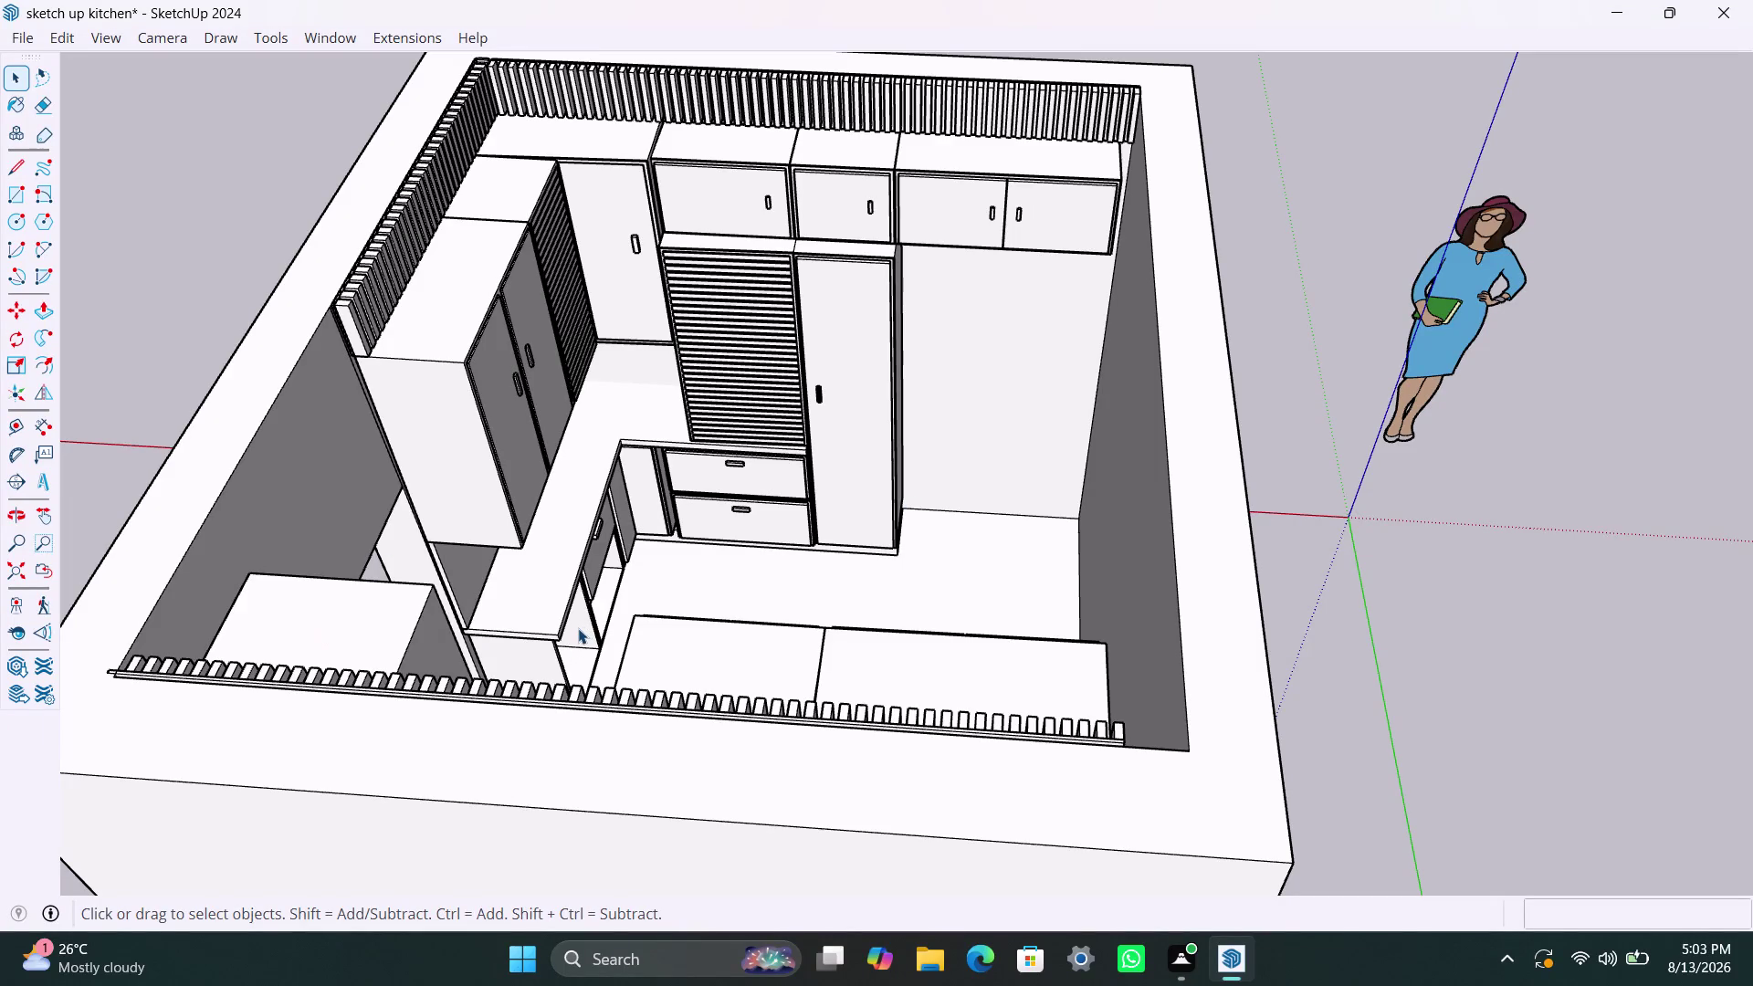
Orbit and zoom the camera to look down into the kitchen from above.
middle_drag(364, 496, 982, 516)
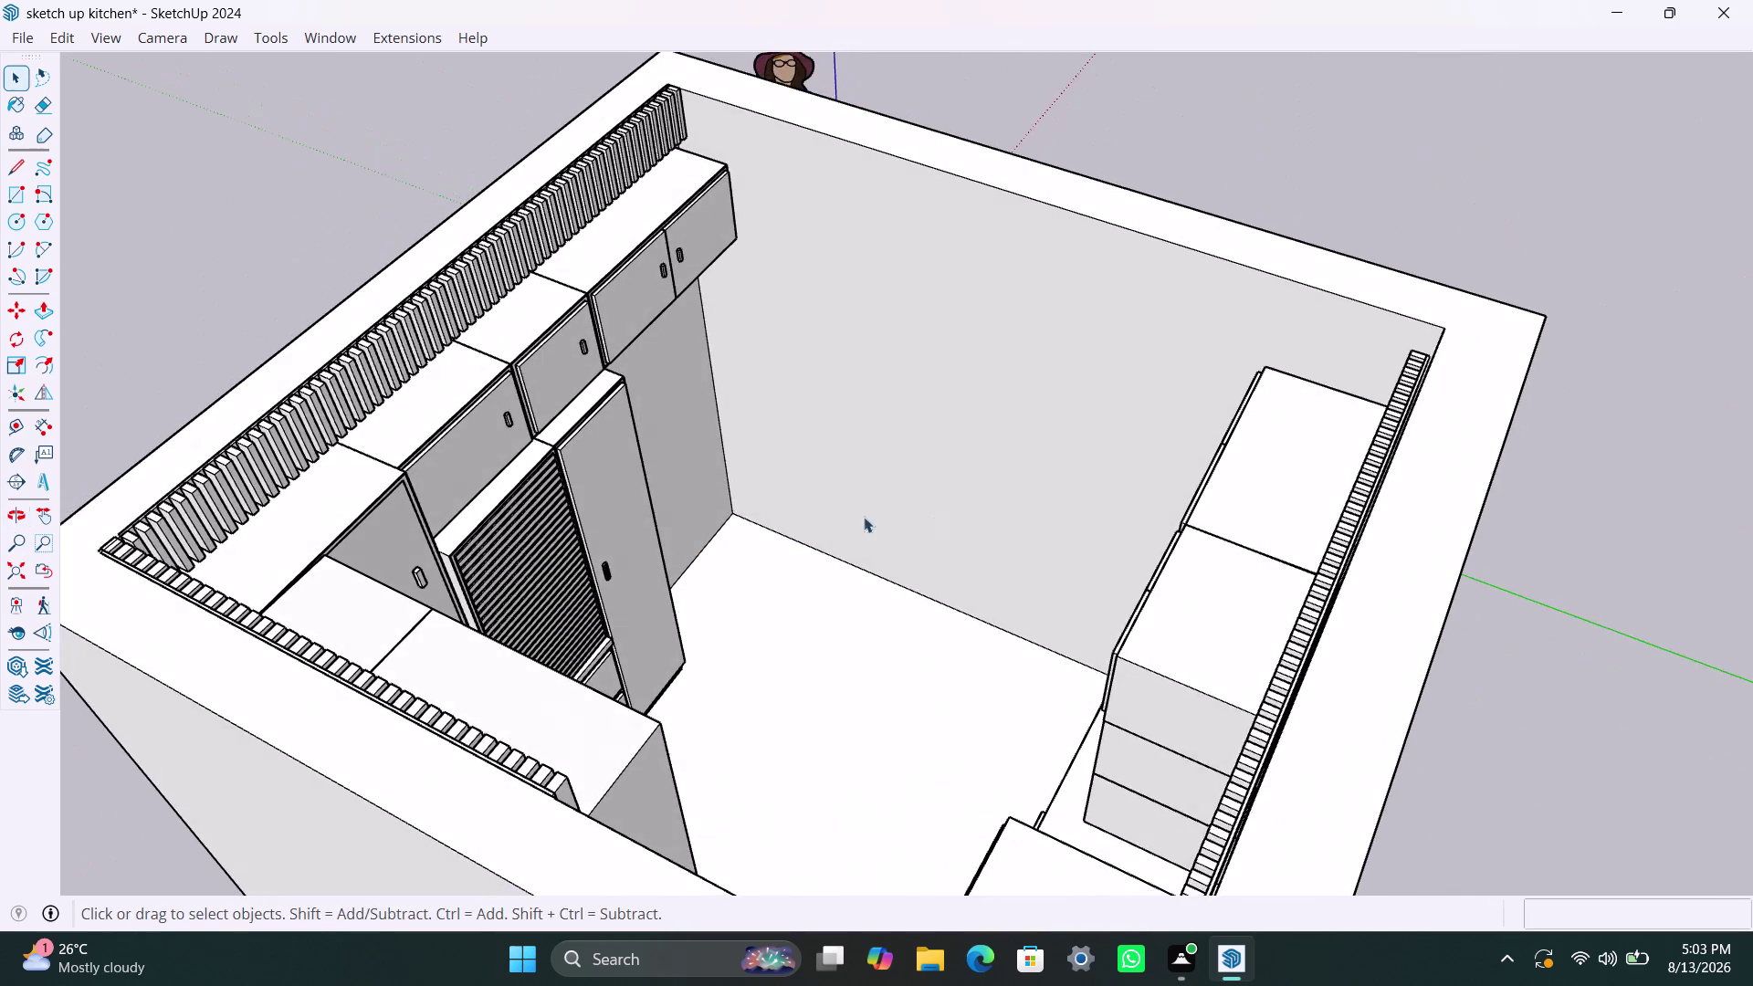
scroll(down, 3)
middle_drag(553, 568, 743, 593)
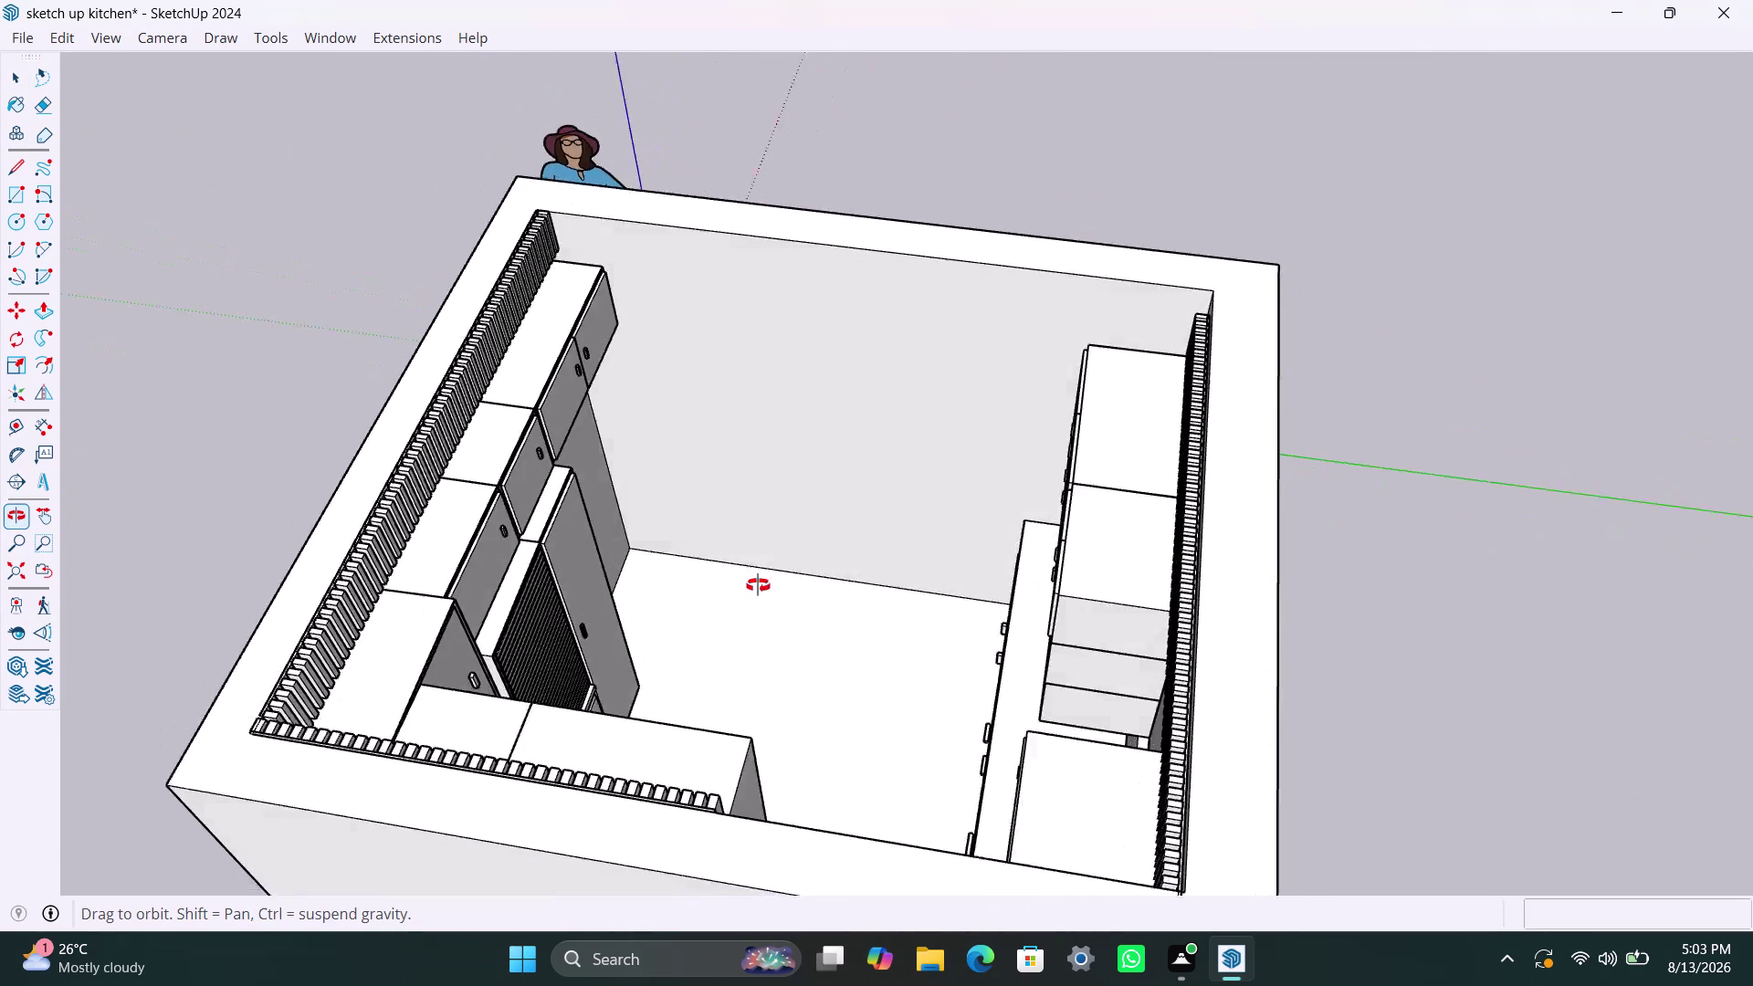
middle_drag(743, 592, 778, 572)
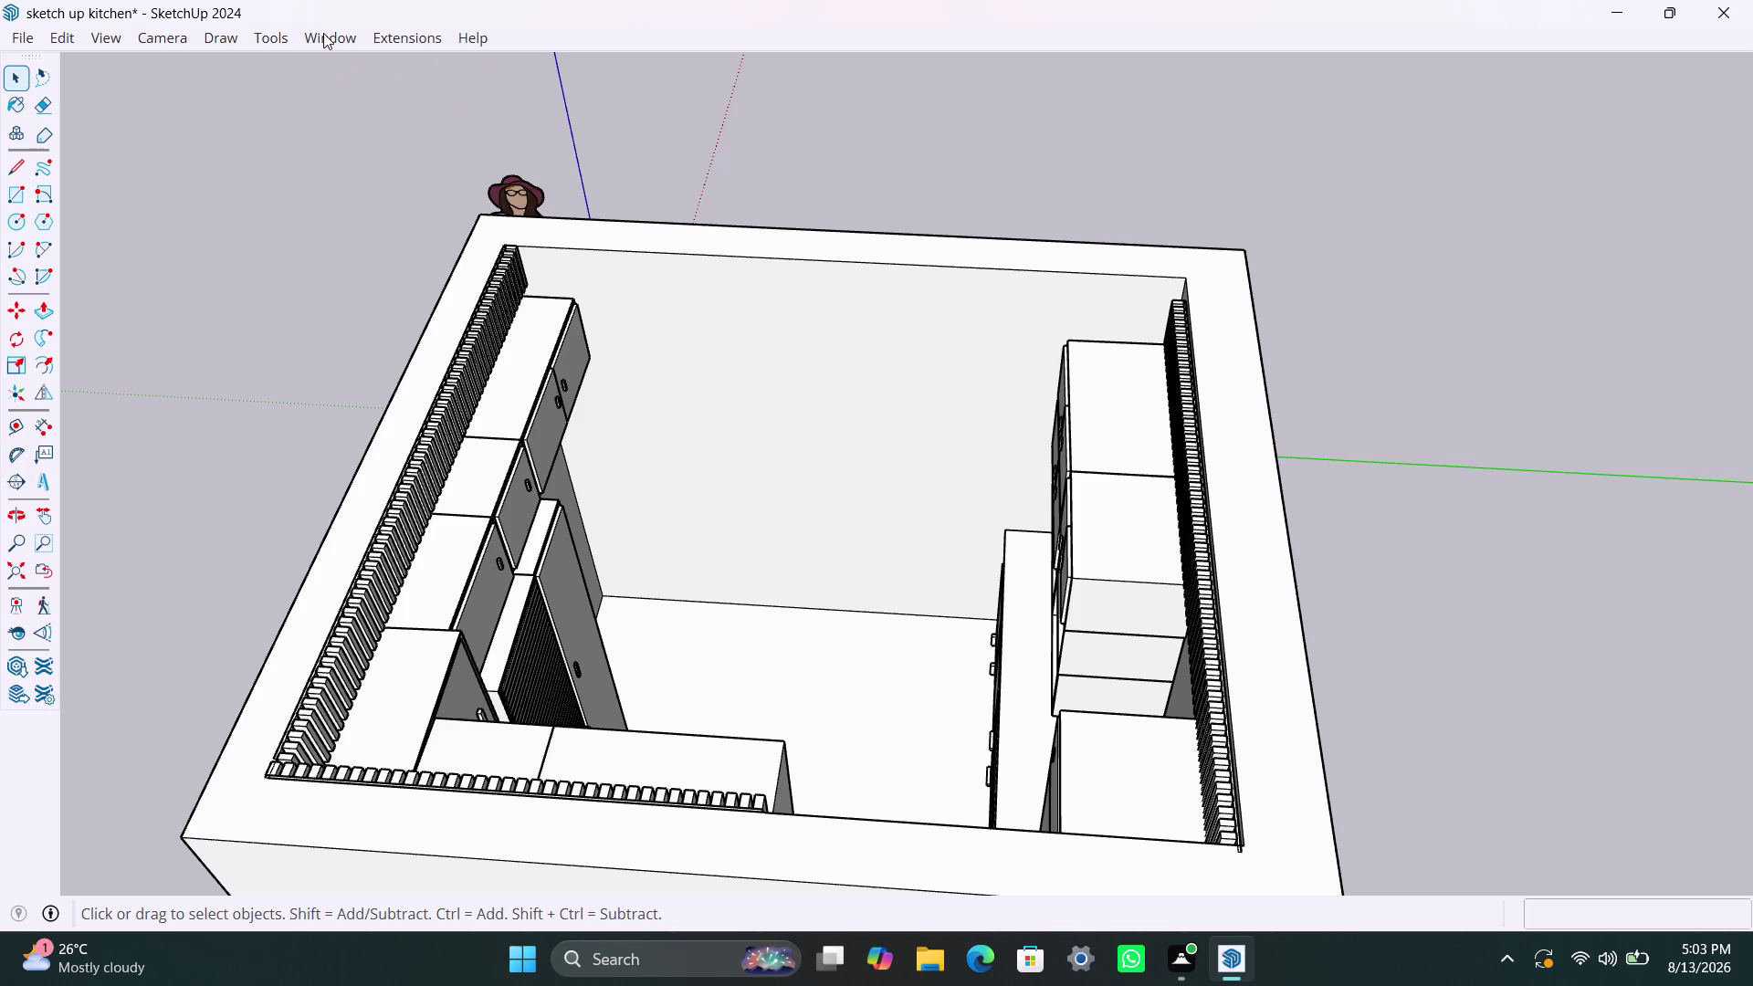
click(263, 38)
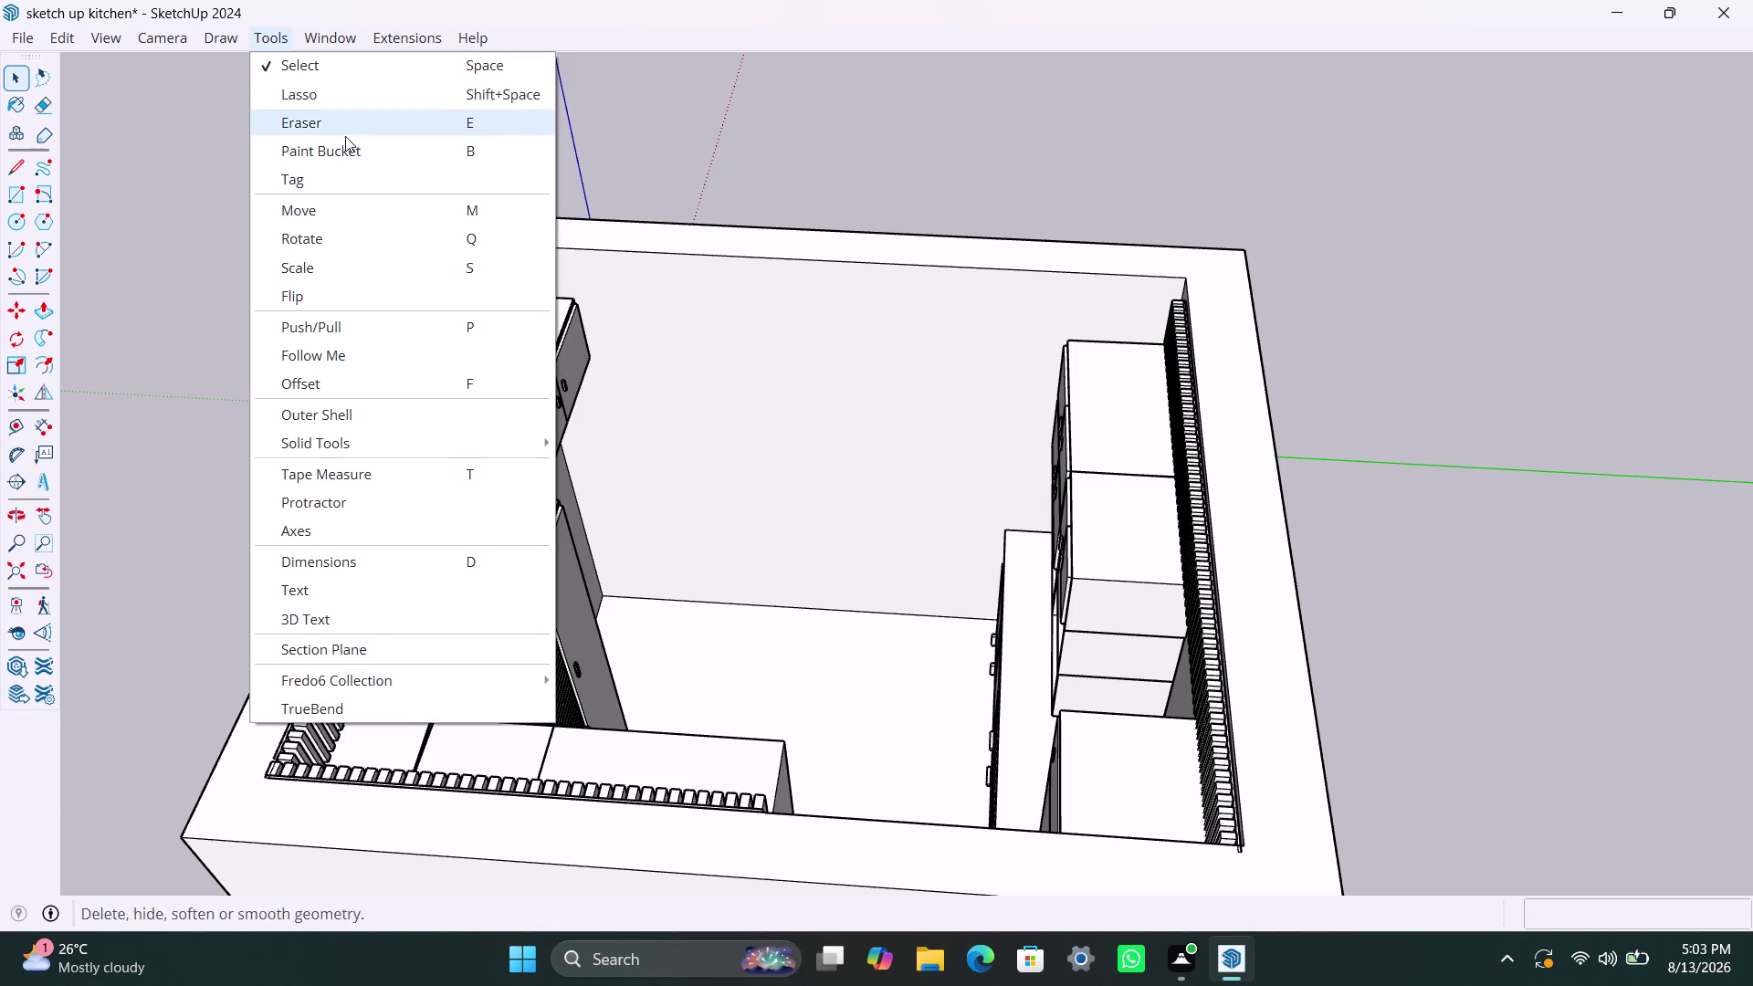
Browse the Tools, Window > Default Tray and Extensions menus without changing anything.
click(340, 39)
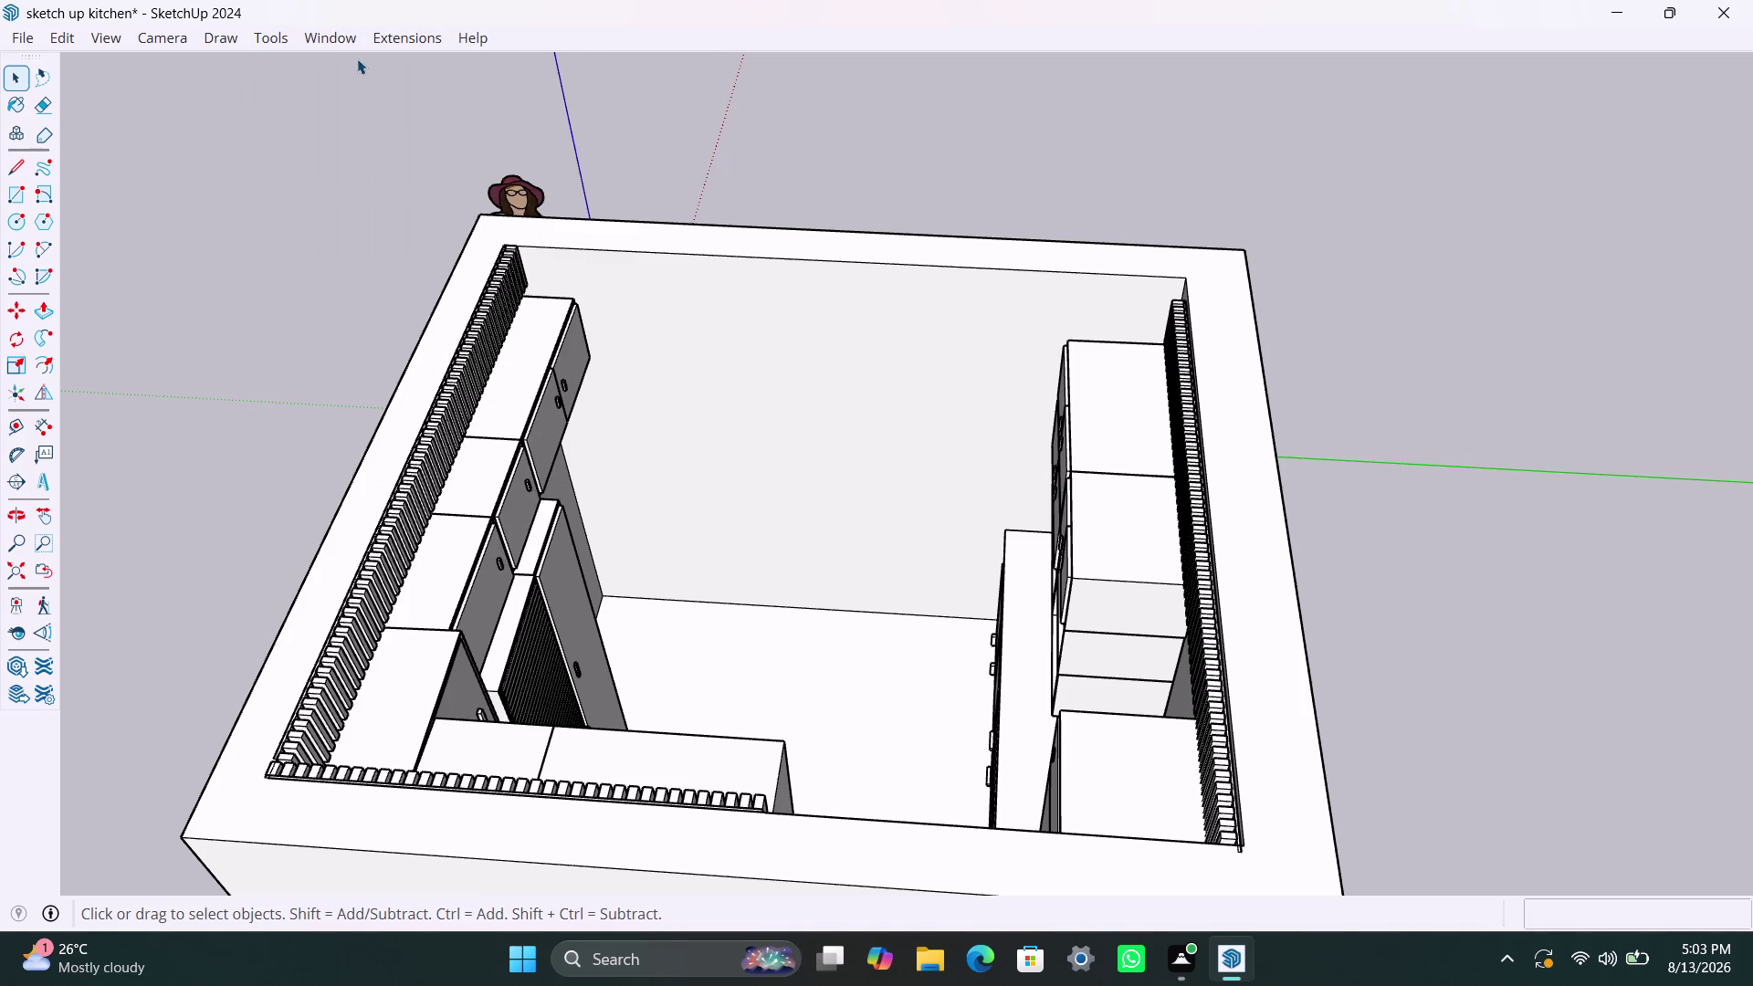
click(322, 38)
click(345, 68)
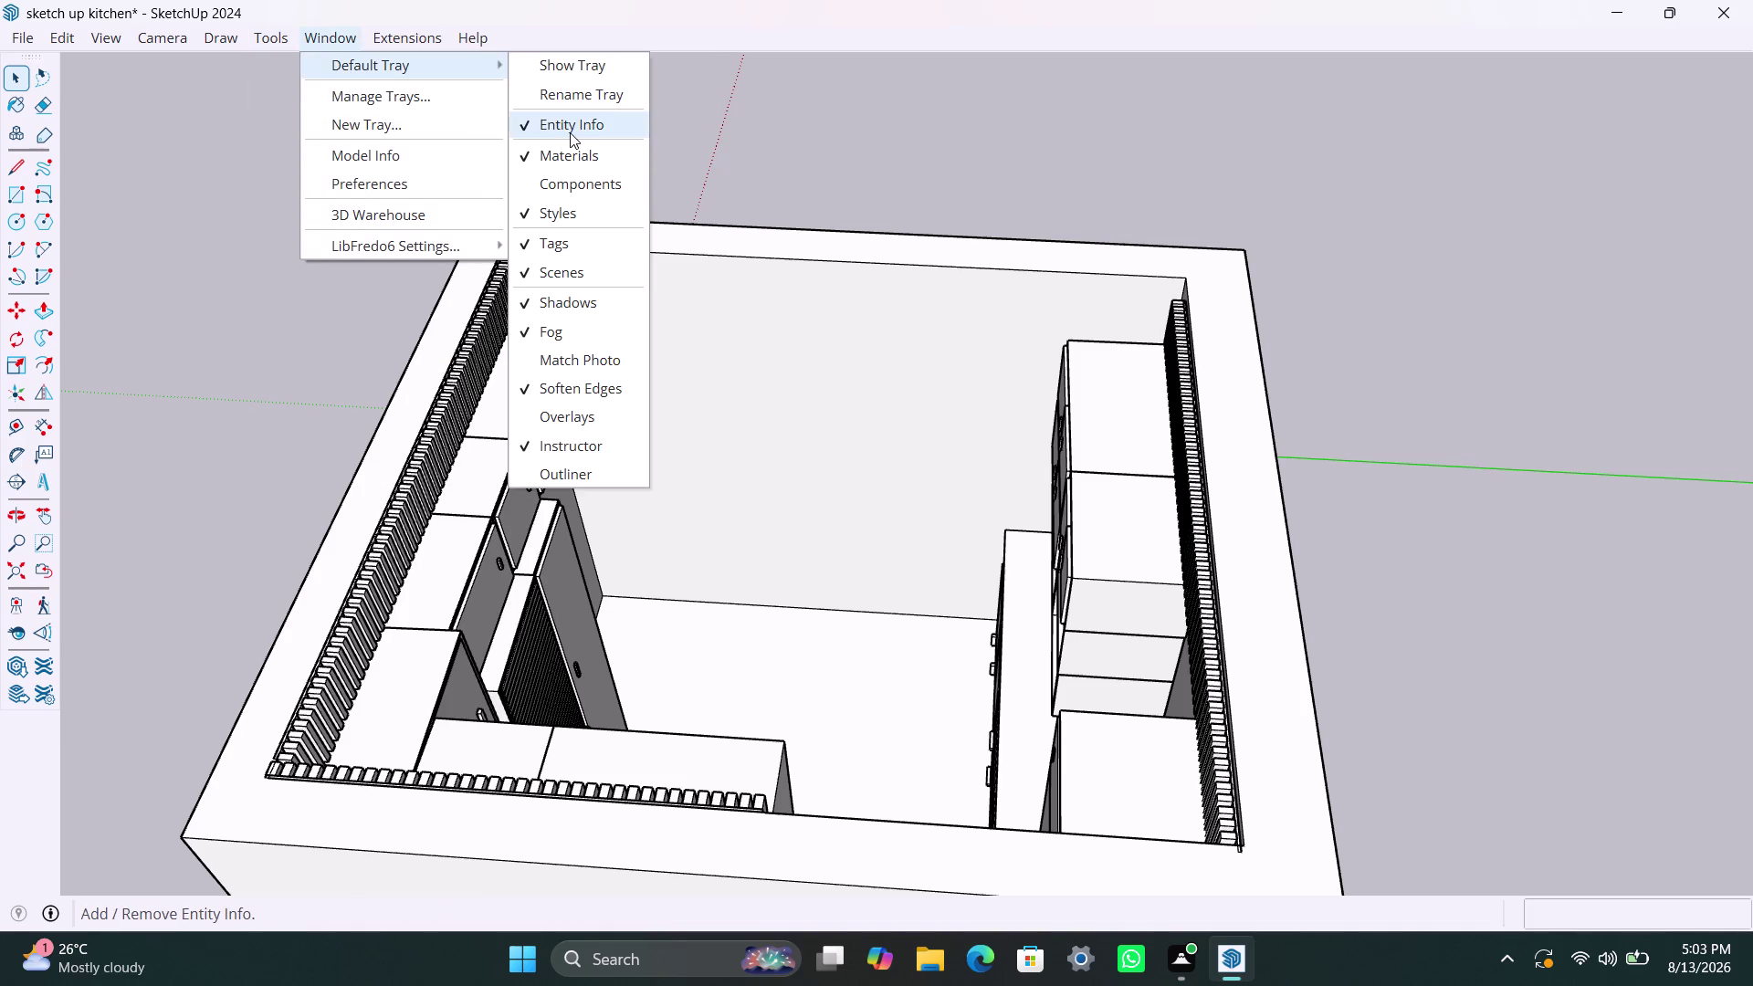
click(570, 151)
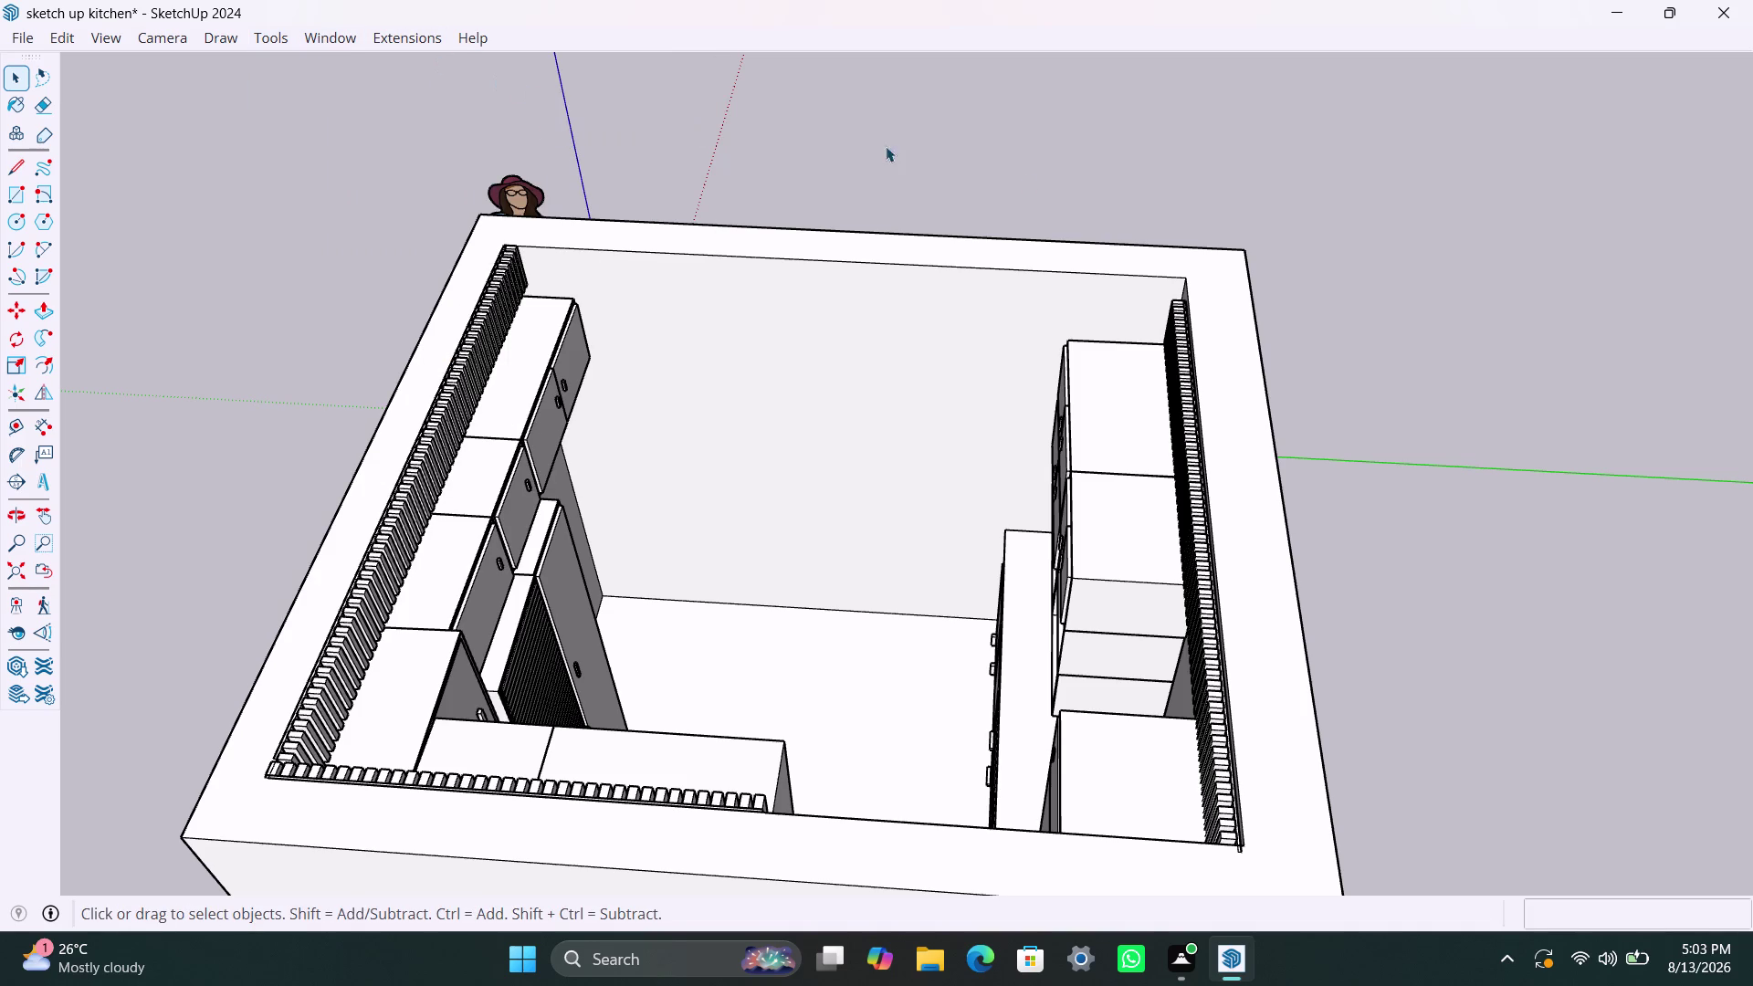
click(415, 33)
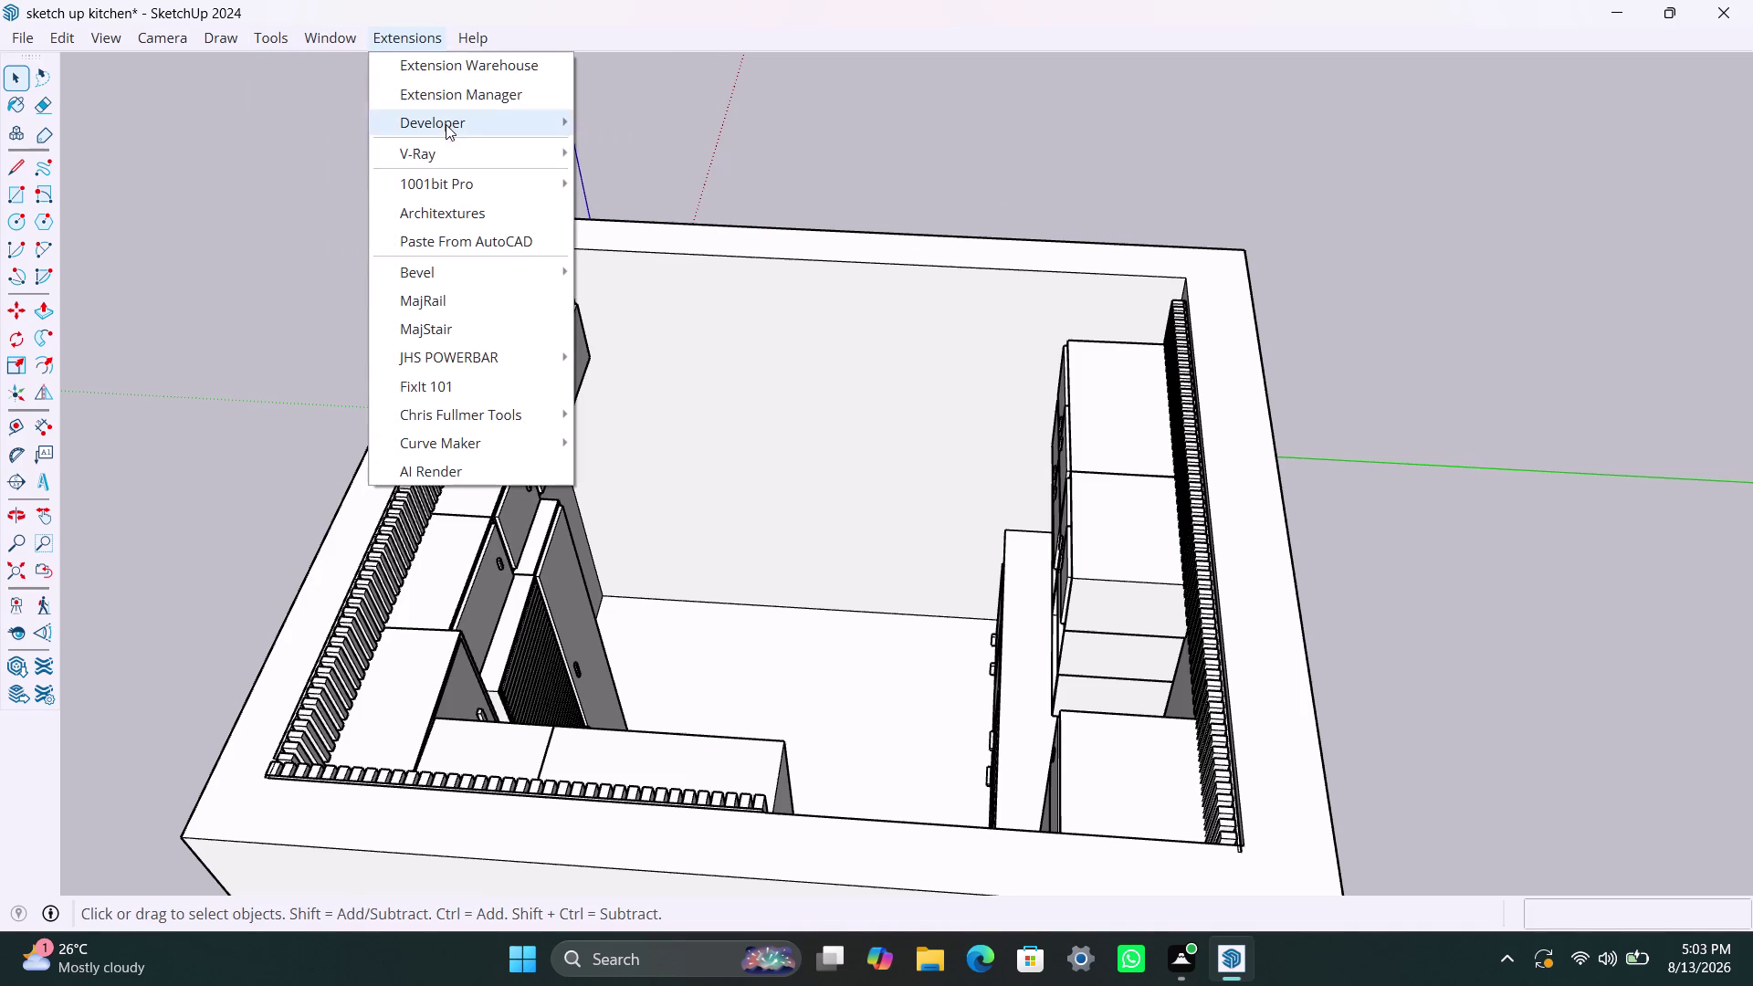
click(336, 35)
Show the Default Tray as a floating panel via Window > Default Tray > Show Tray.
click(330, 25)
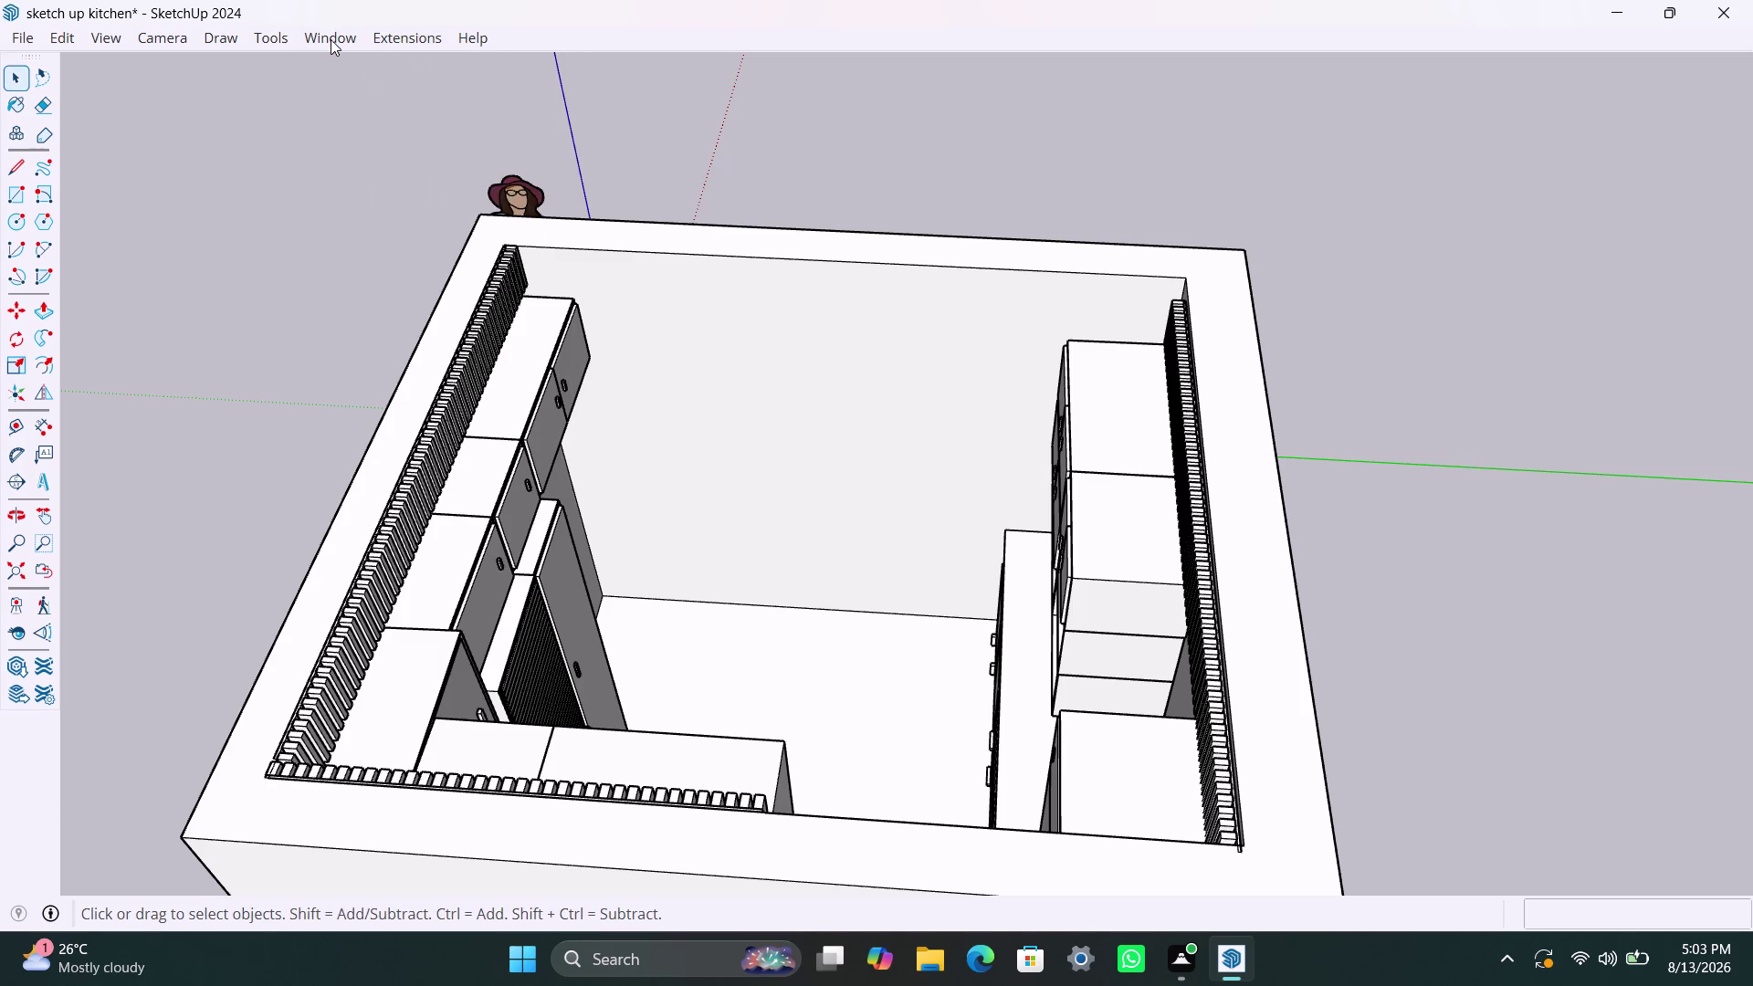
click(321, 37)
click(400, 72)
click(580, 158)
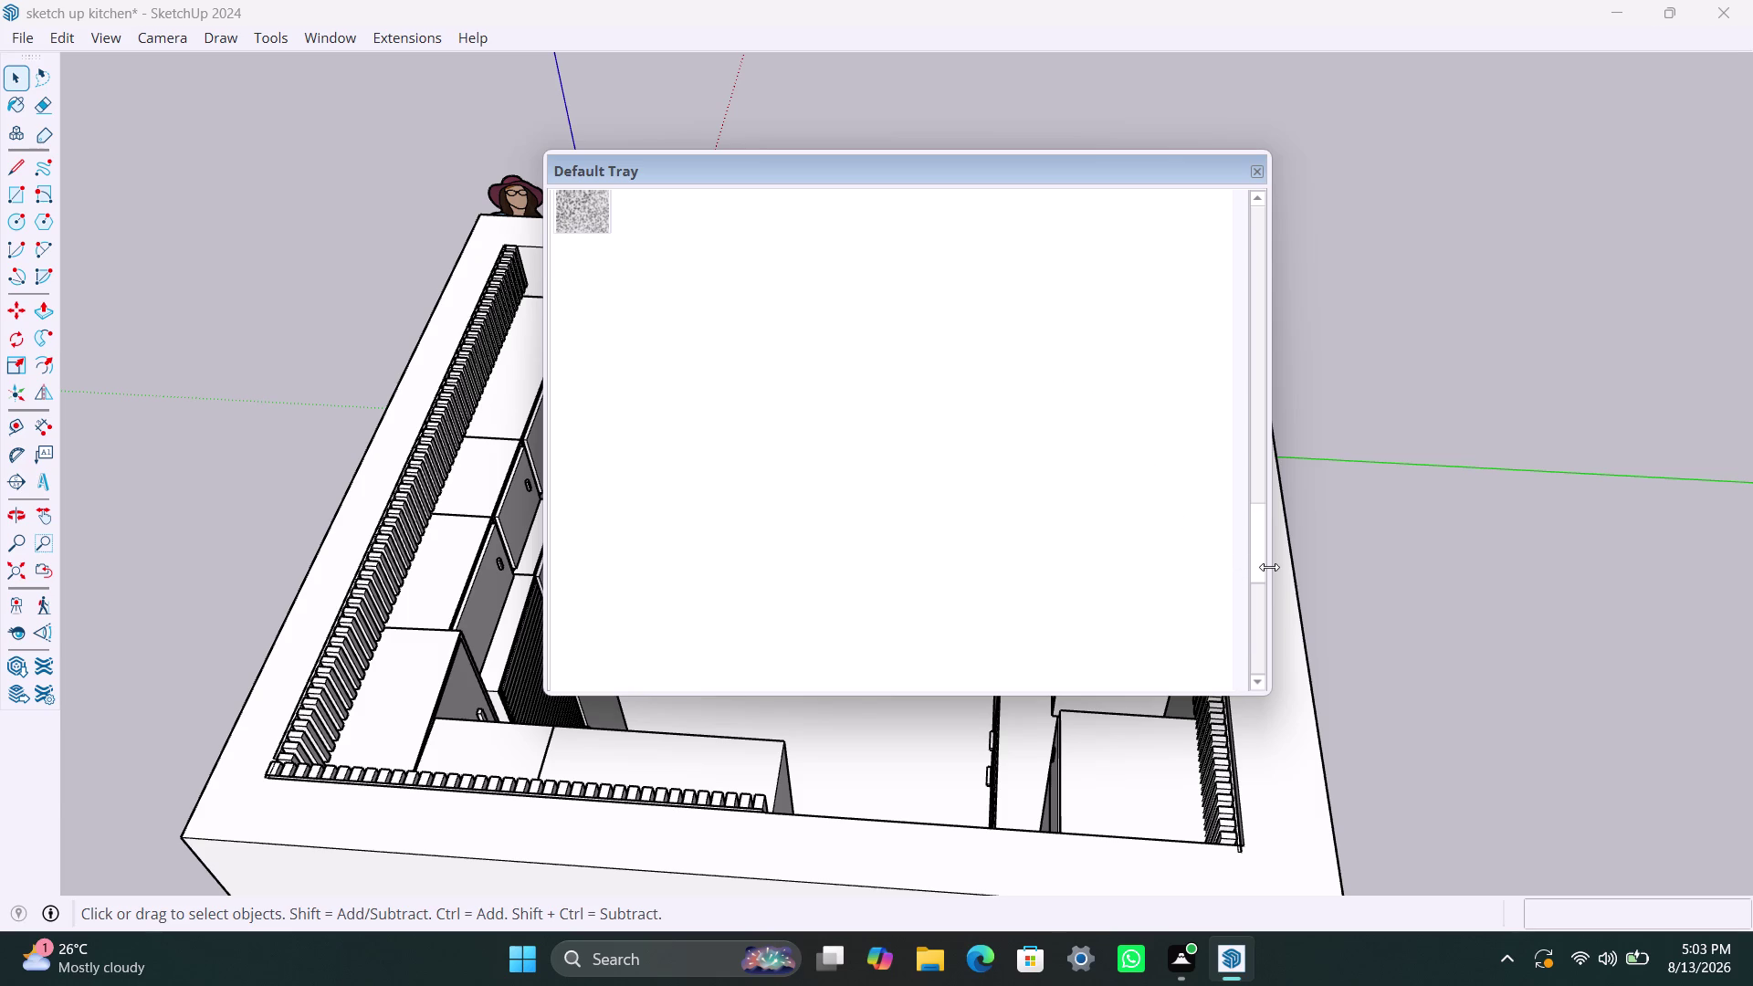
Resize and reposition the tray panel, and clear the selection on the upper cabinets.
drag(1264, 582, 1249, 400)
drag(1251, 381, 1262, 456)
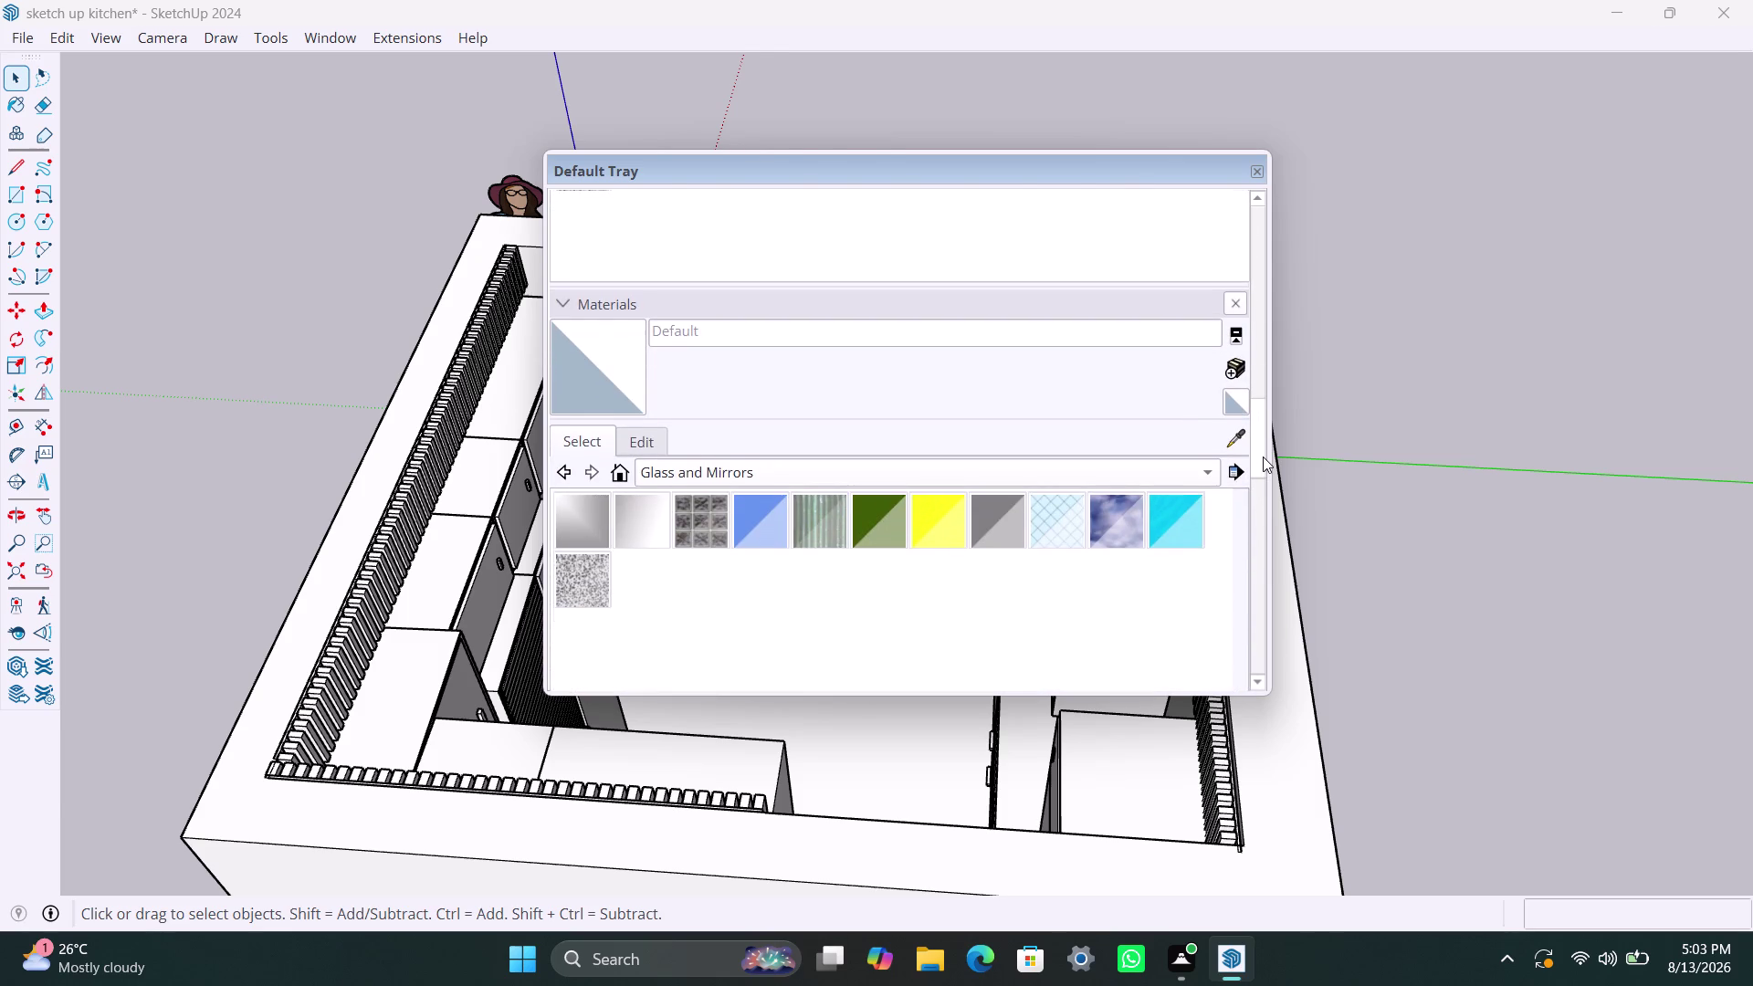
drag(1263, 457, 1263, 462)
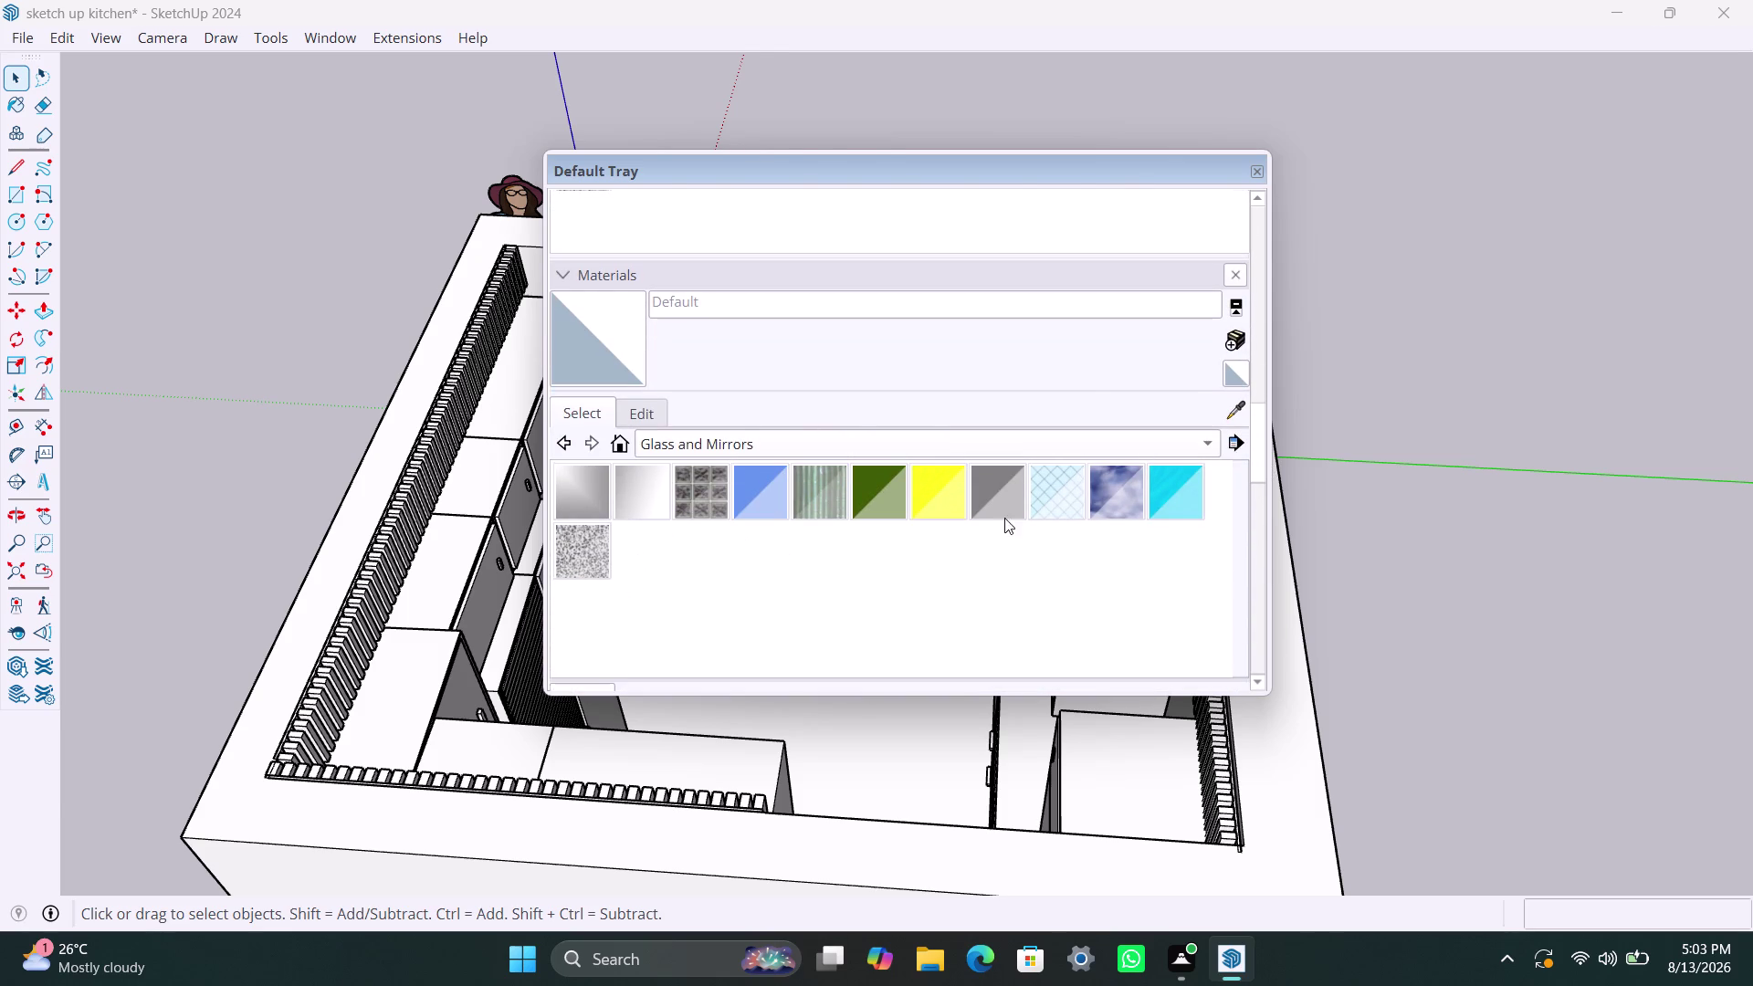
click(540, 315)
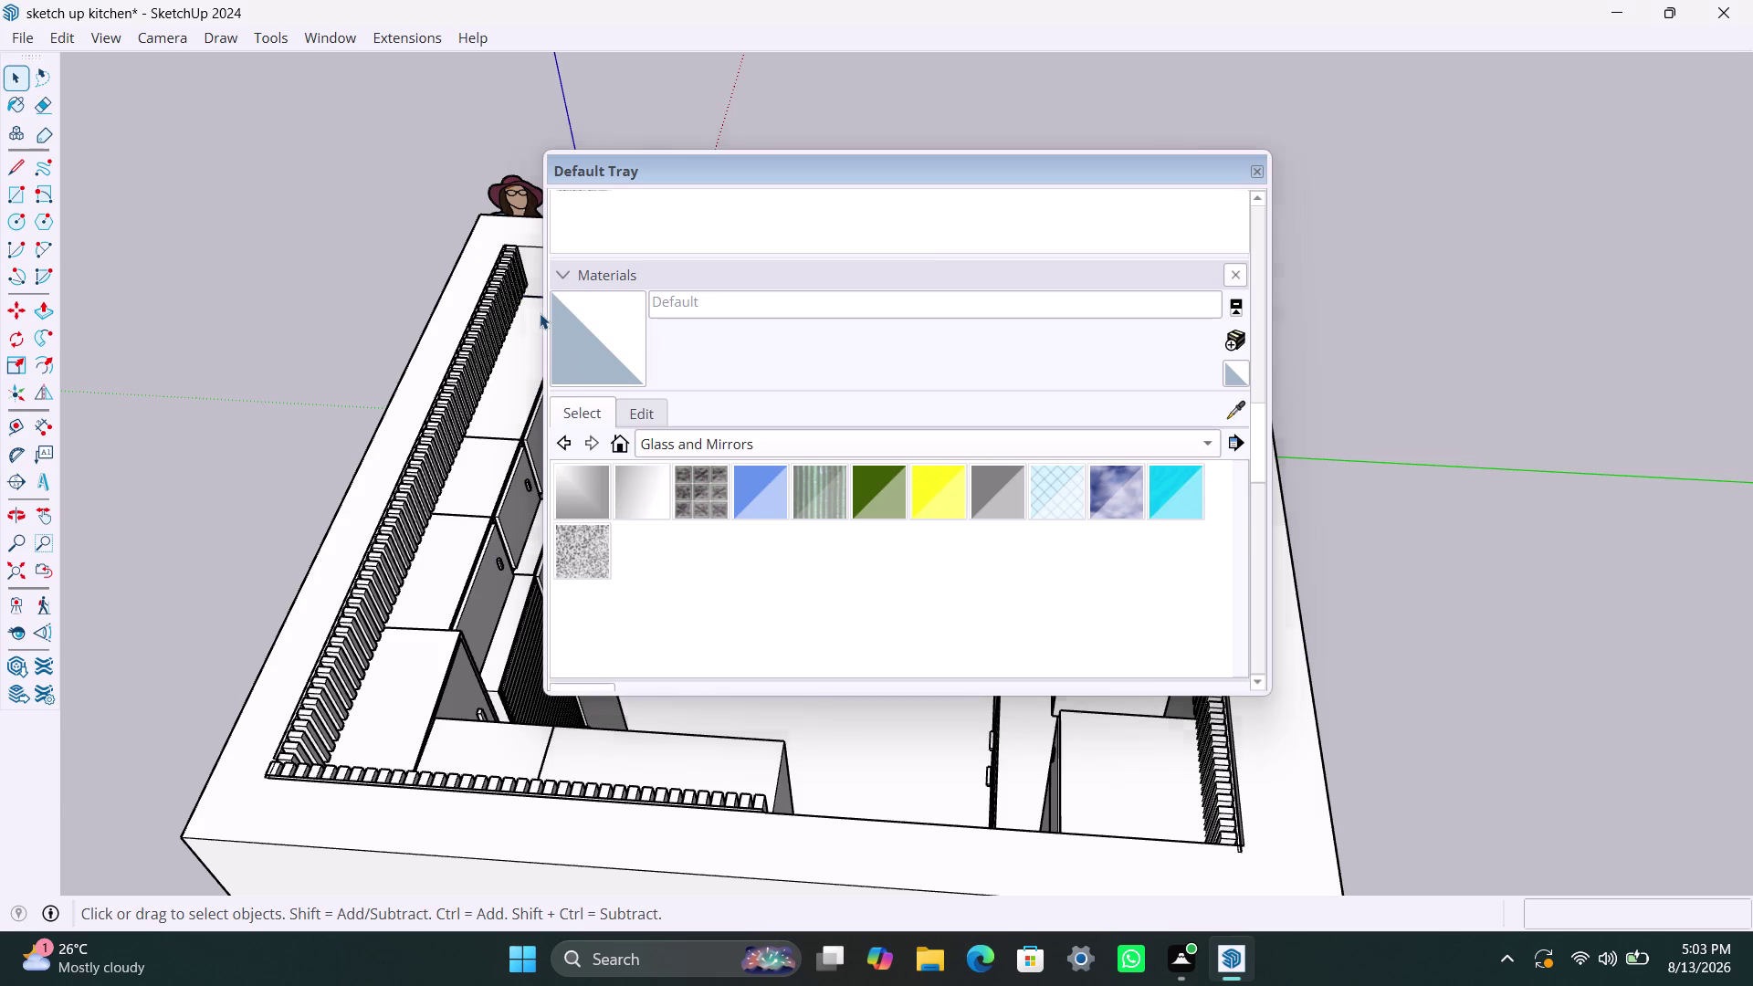
drag(548, 320, 992, 317)
drag(1051, 151, 1213, 130)
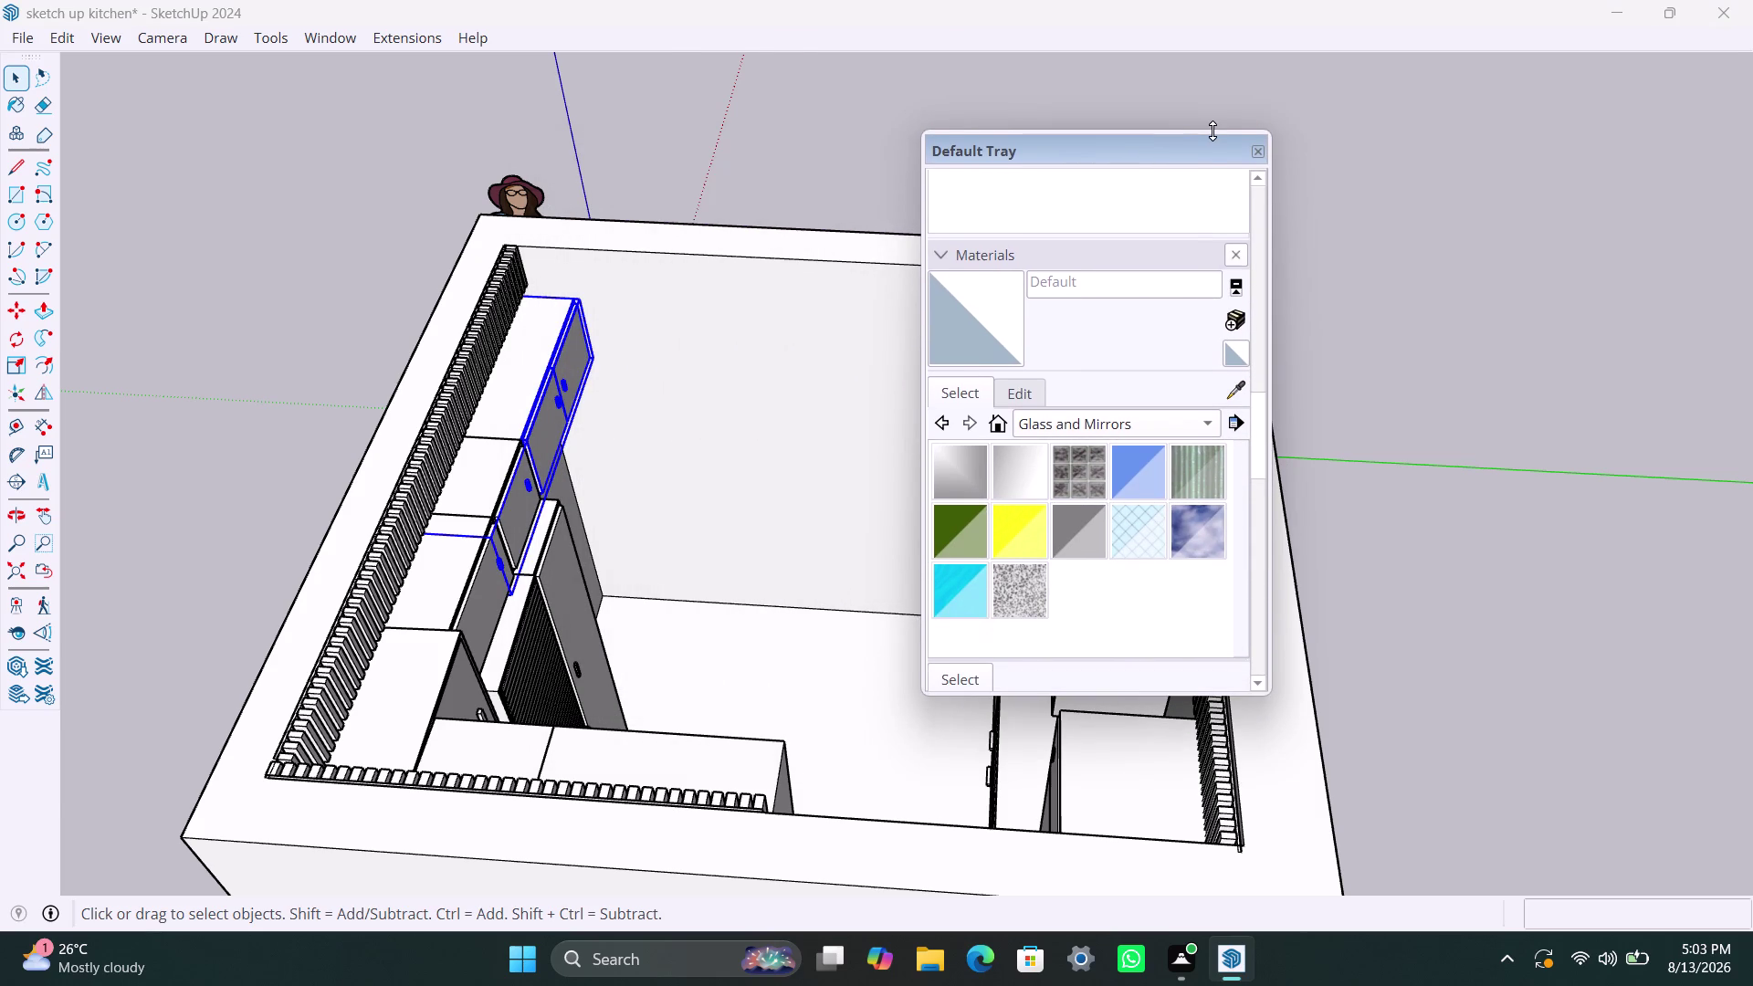
drag(1213, 131, 1207, 146)
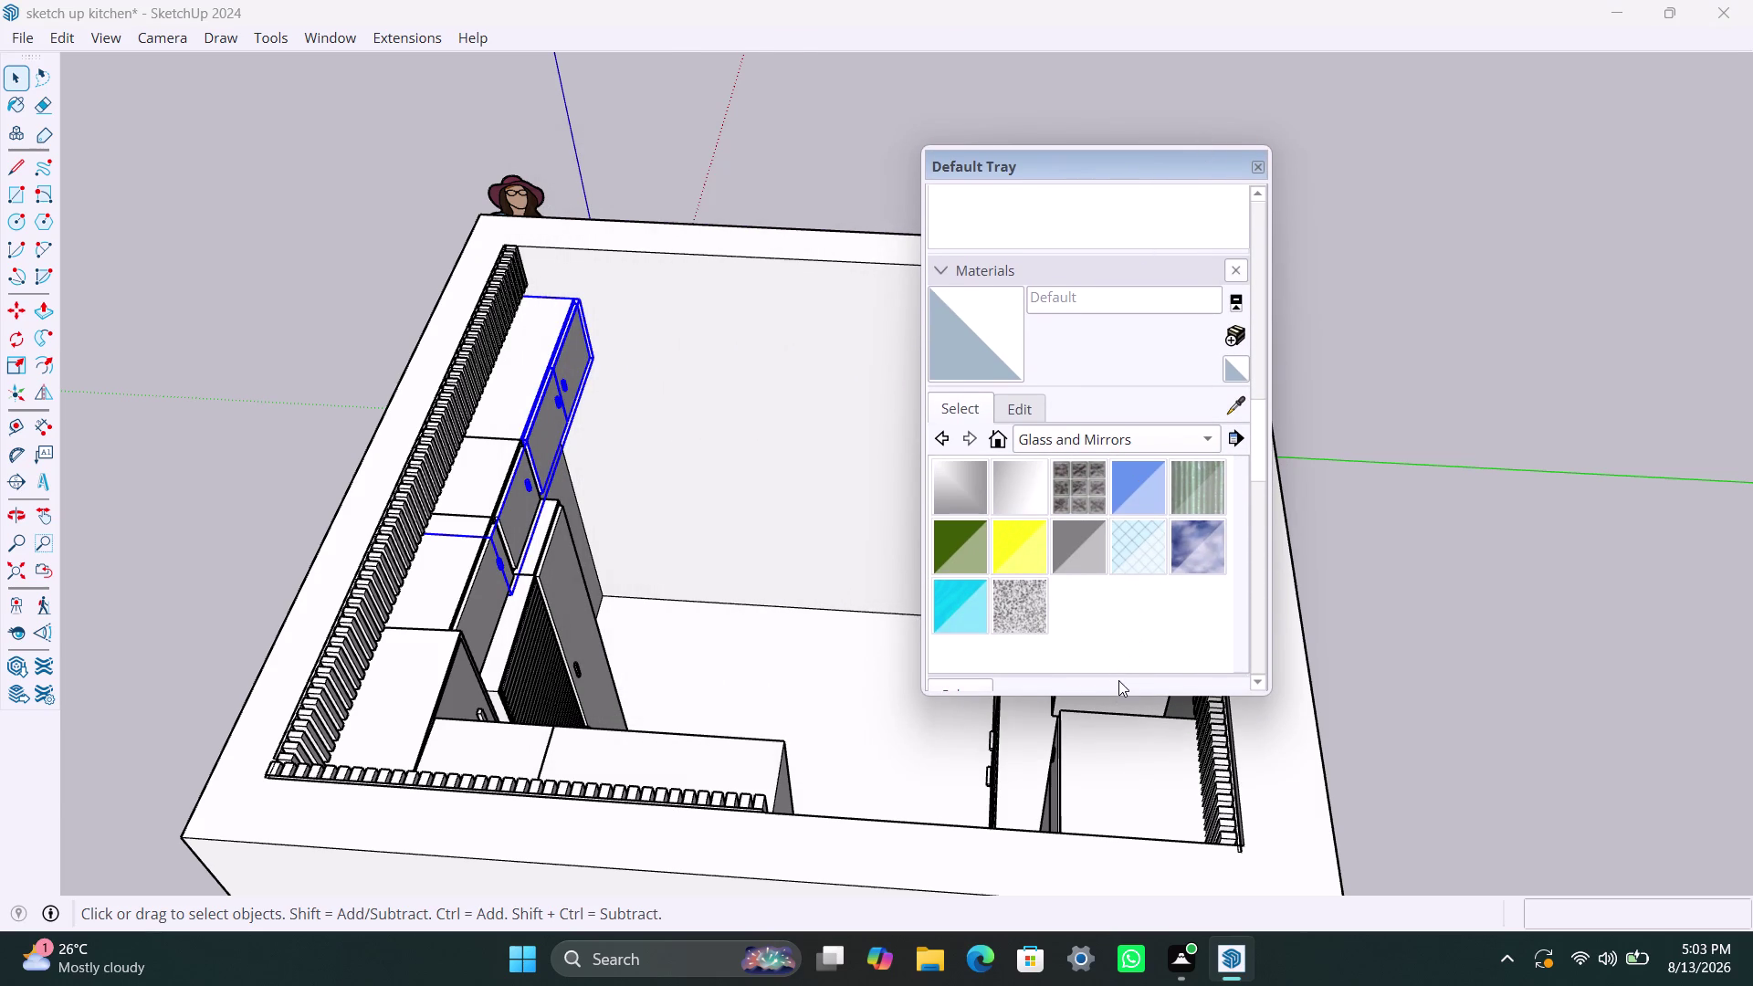
drag(1121, 687, 1183, 686)
click(712, 121)
drag(1045, 216, 1137, 217)
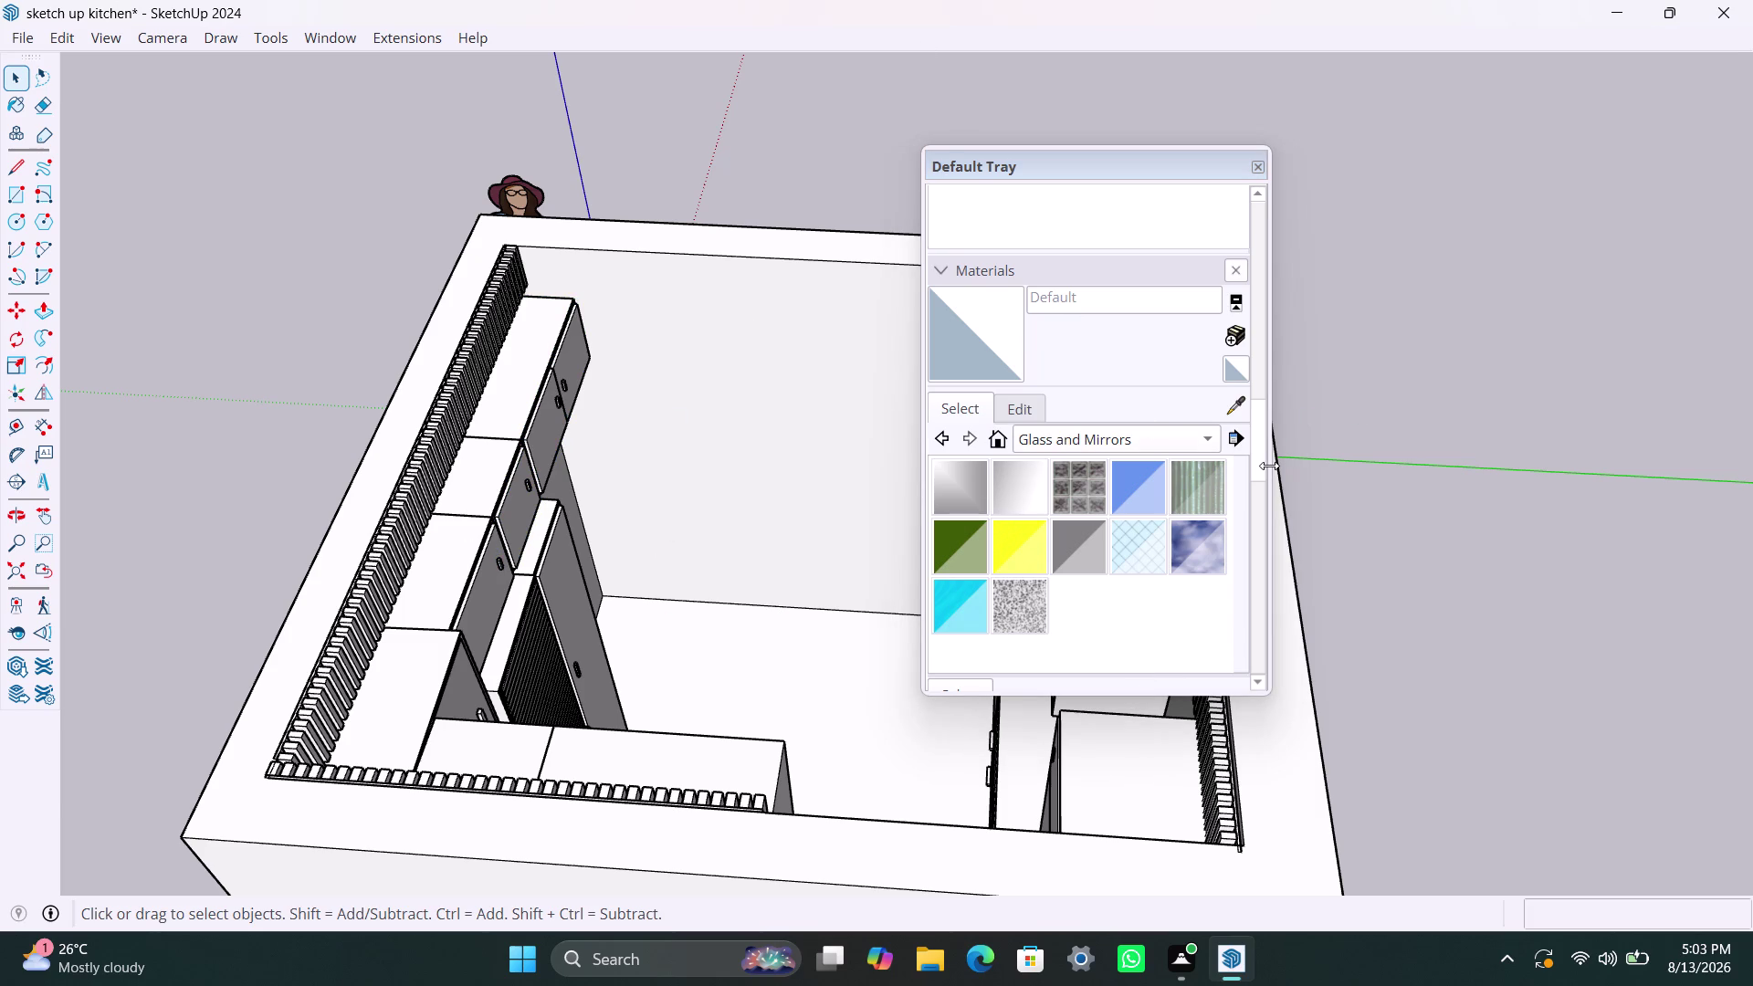
Move the tray to the right edge and pick Translucent Glass Blue from Glass and Mirrors.
drag(1270, 466, 1752, 431)
drag(926, 350, 1232, 363)
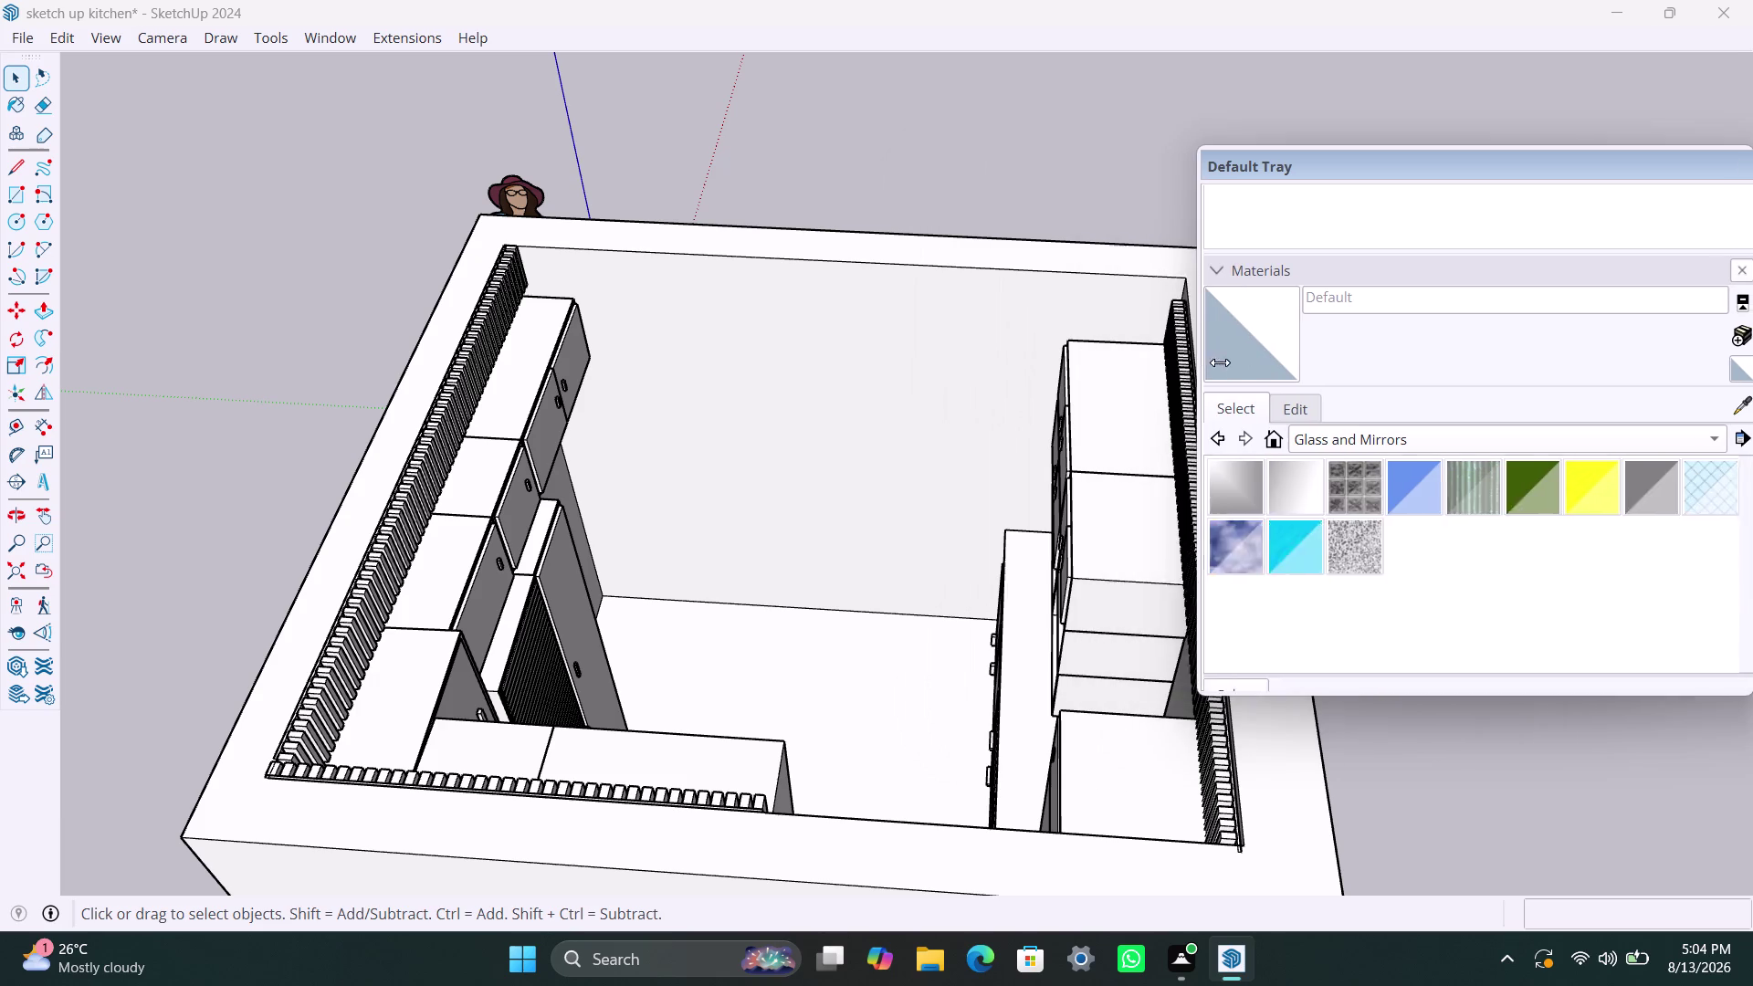
drag(1232, 363, 1455, 359)
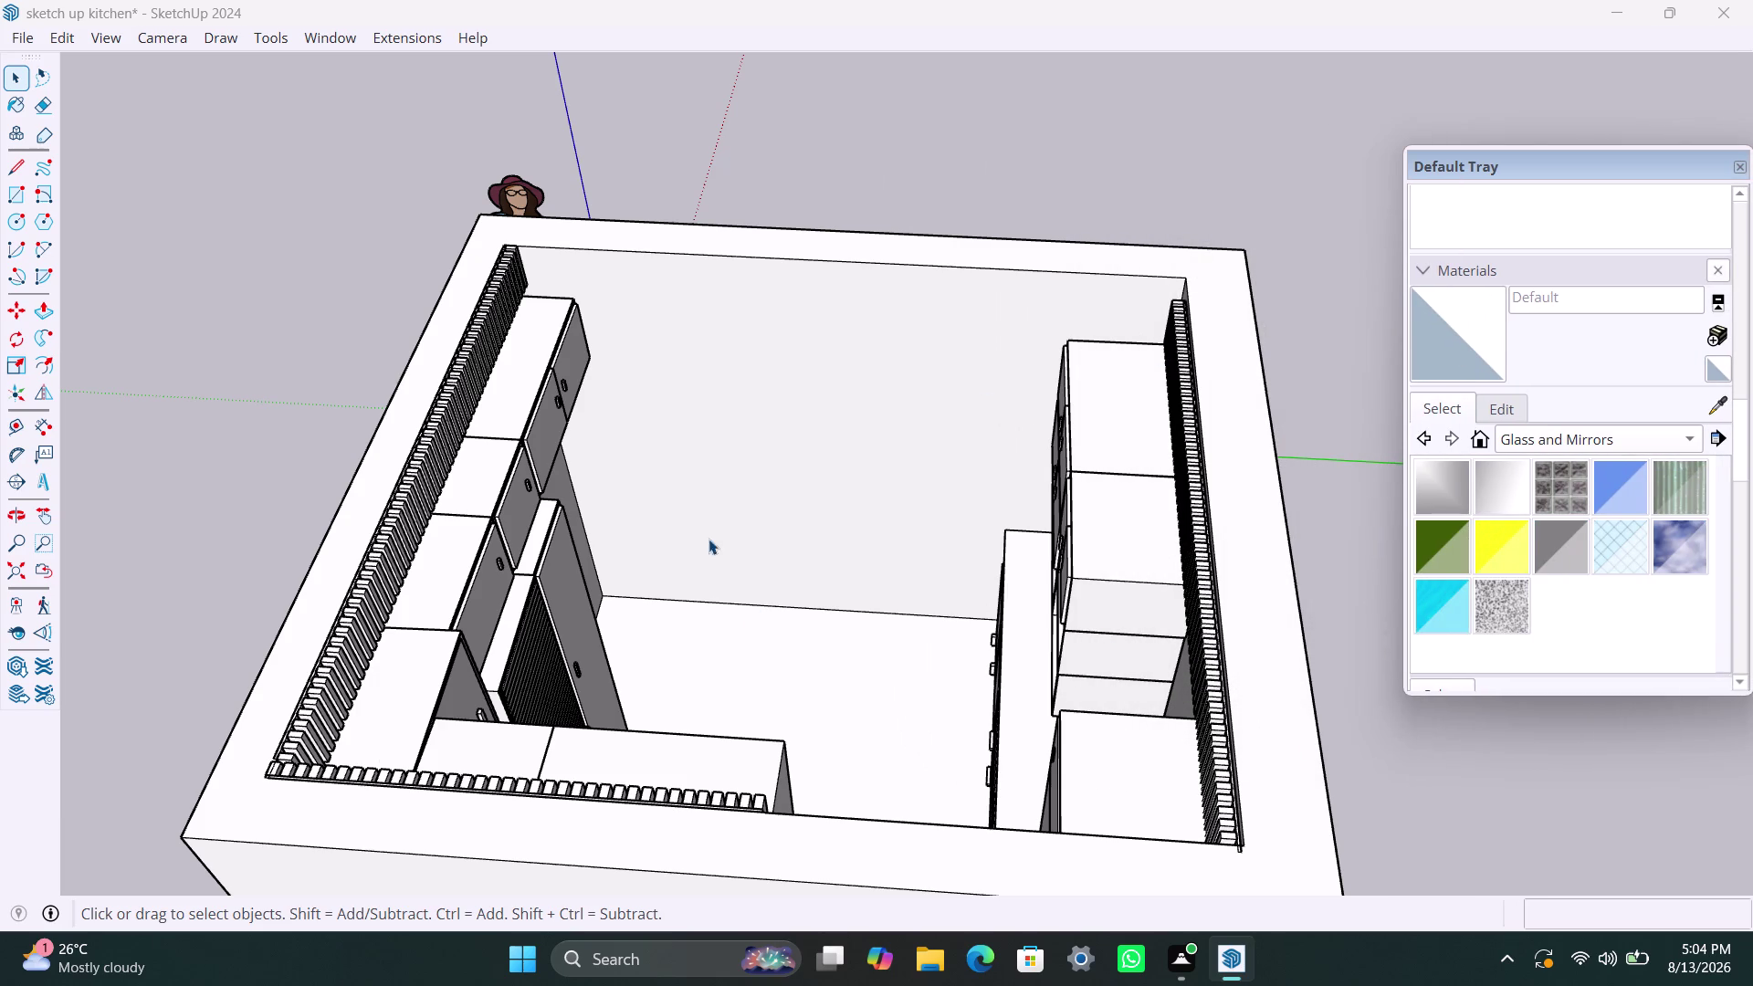
click(1641, 142)
drag(1630, 149, 1618, 39)
click(1599, 689)
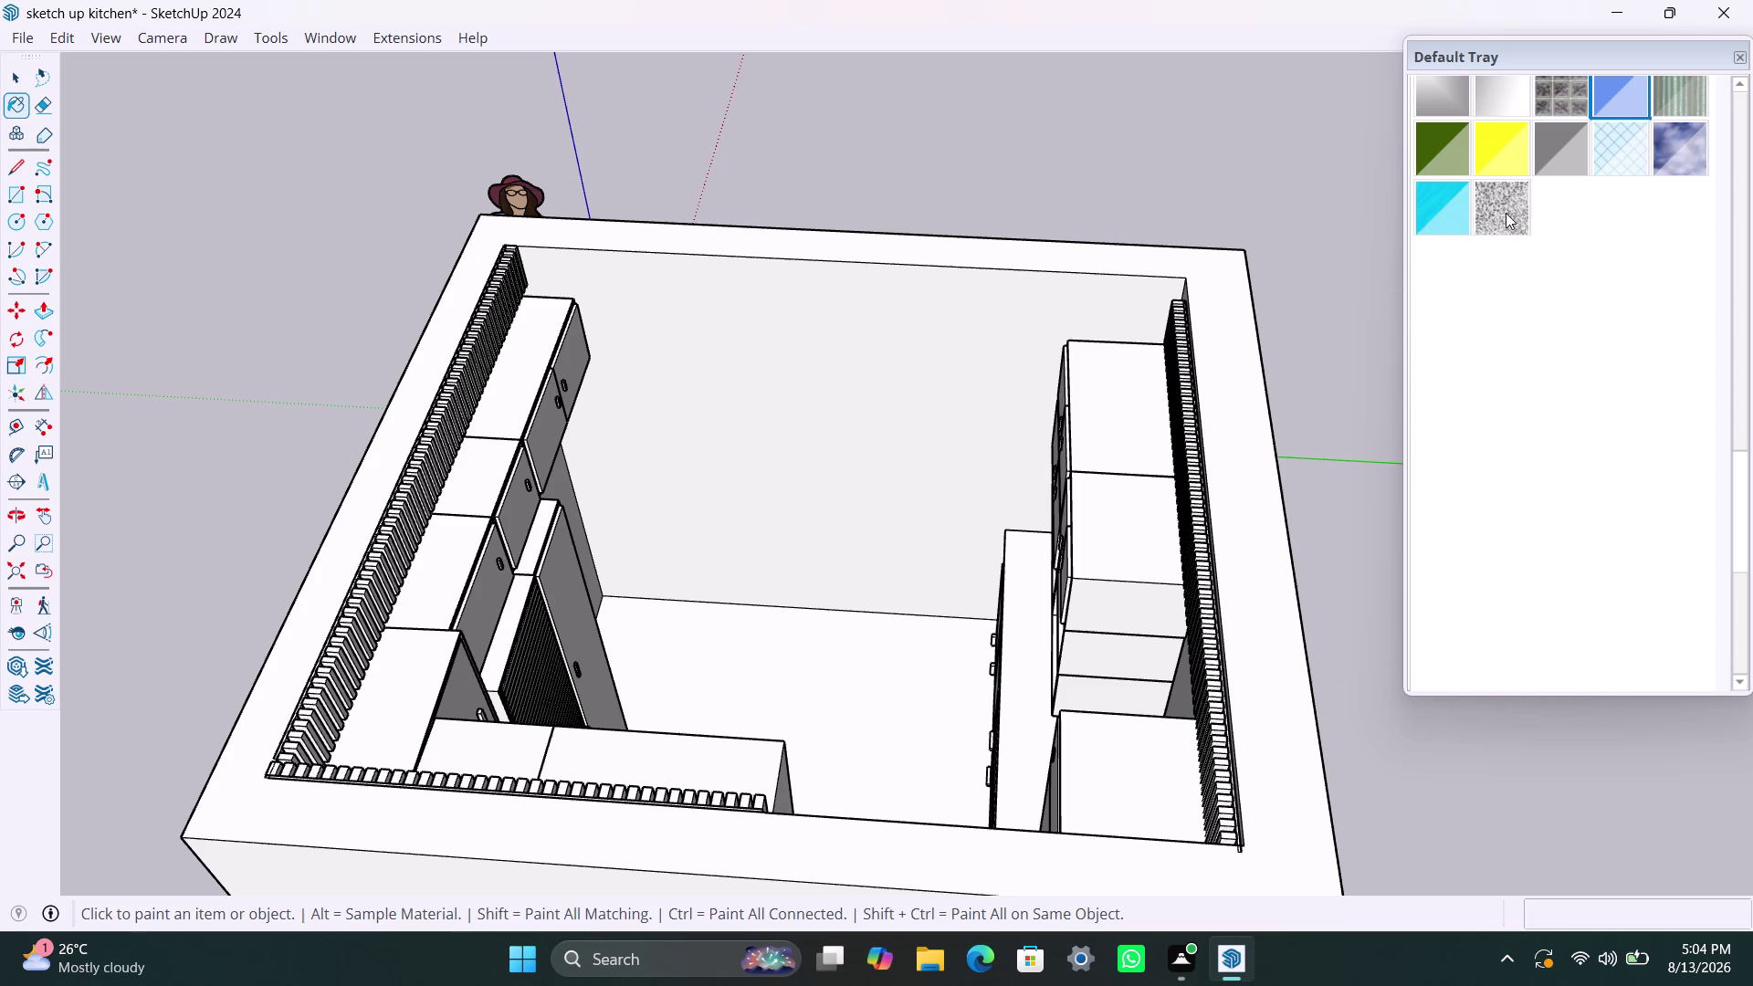
Scroll the Default Tray, collapsing and then re-expanding the Entity Info panel.
scroll(down, 3)
scroll(up, 3)
drag(1742, 485, 1743, 372)
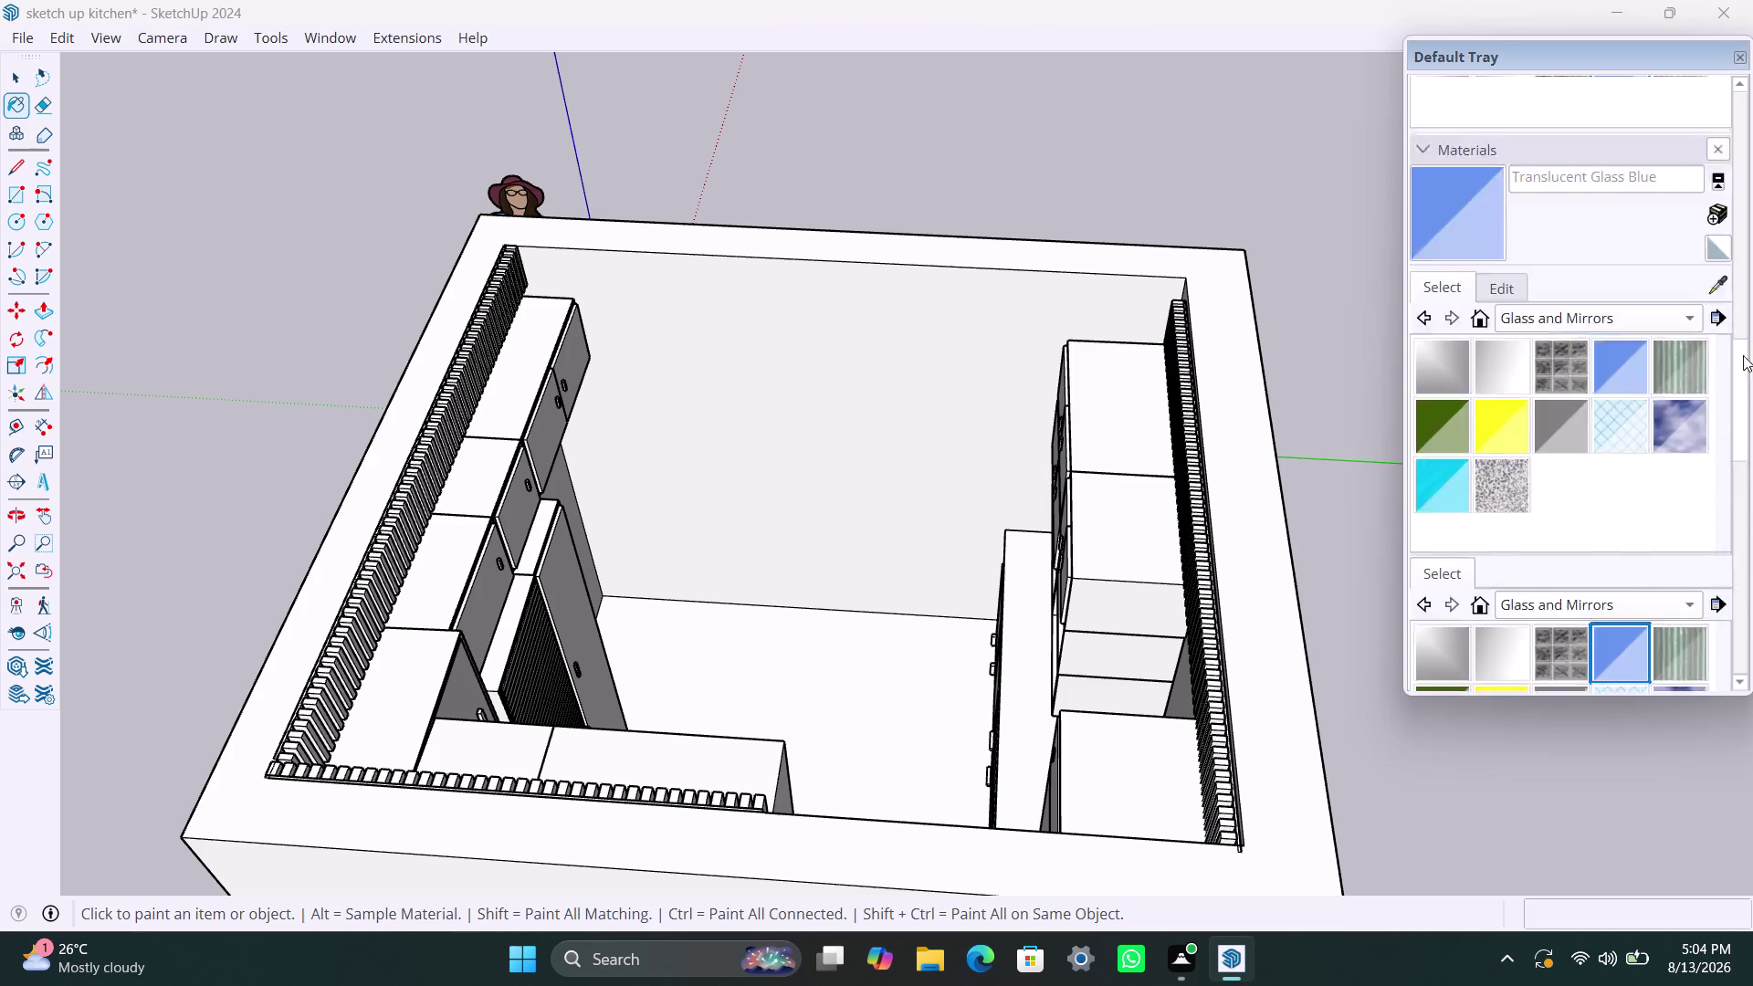
drag(1743, 373, 1738, 128)
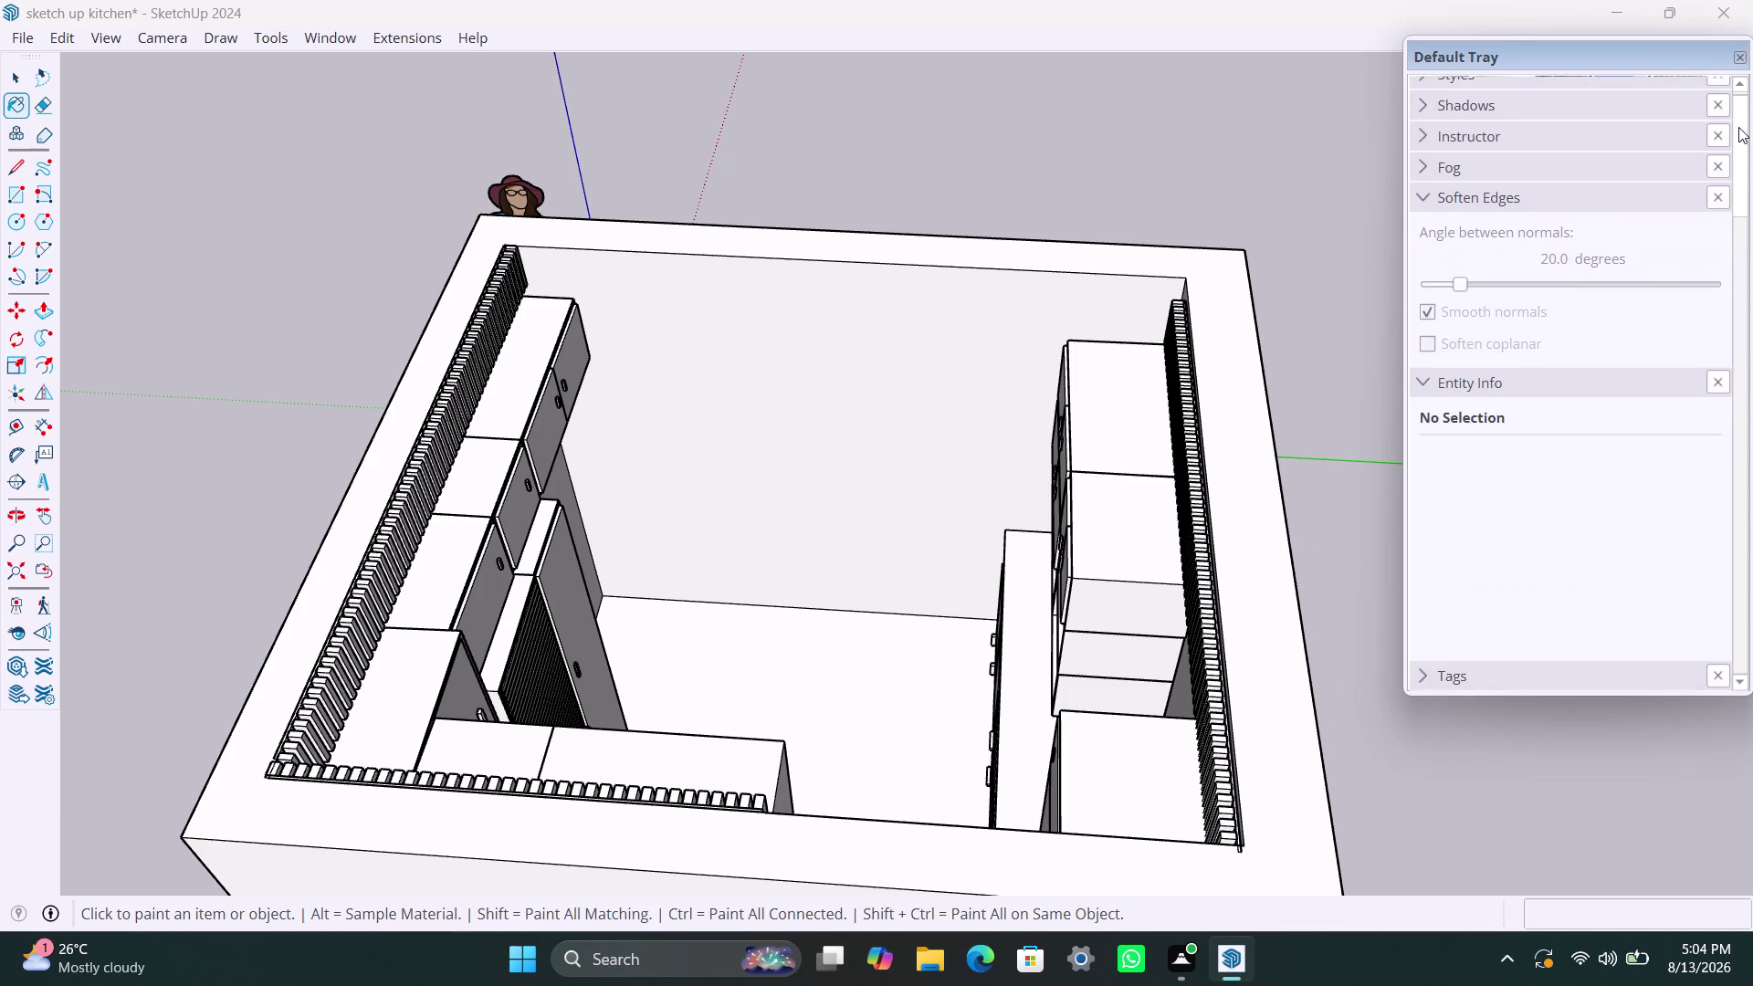
drag(1738, 127, 1734, 60)
click(1438, 395)
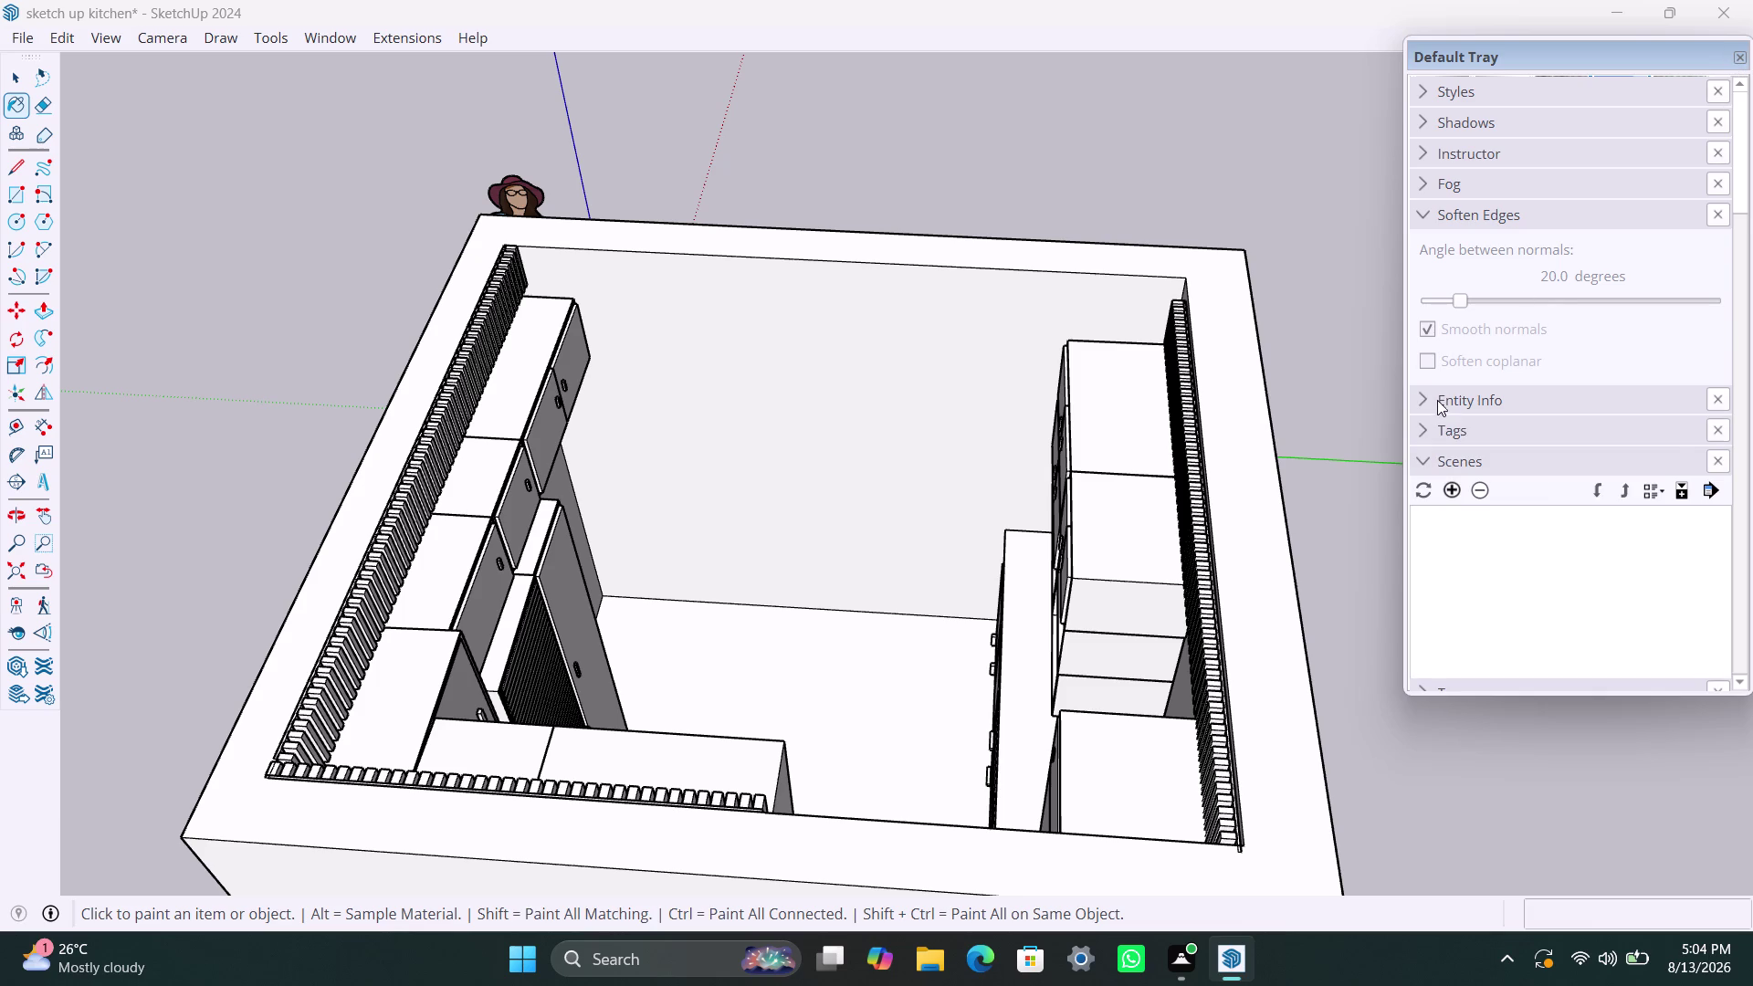
scroll(down, 3)
scroll(down, 3)
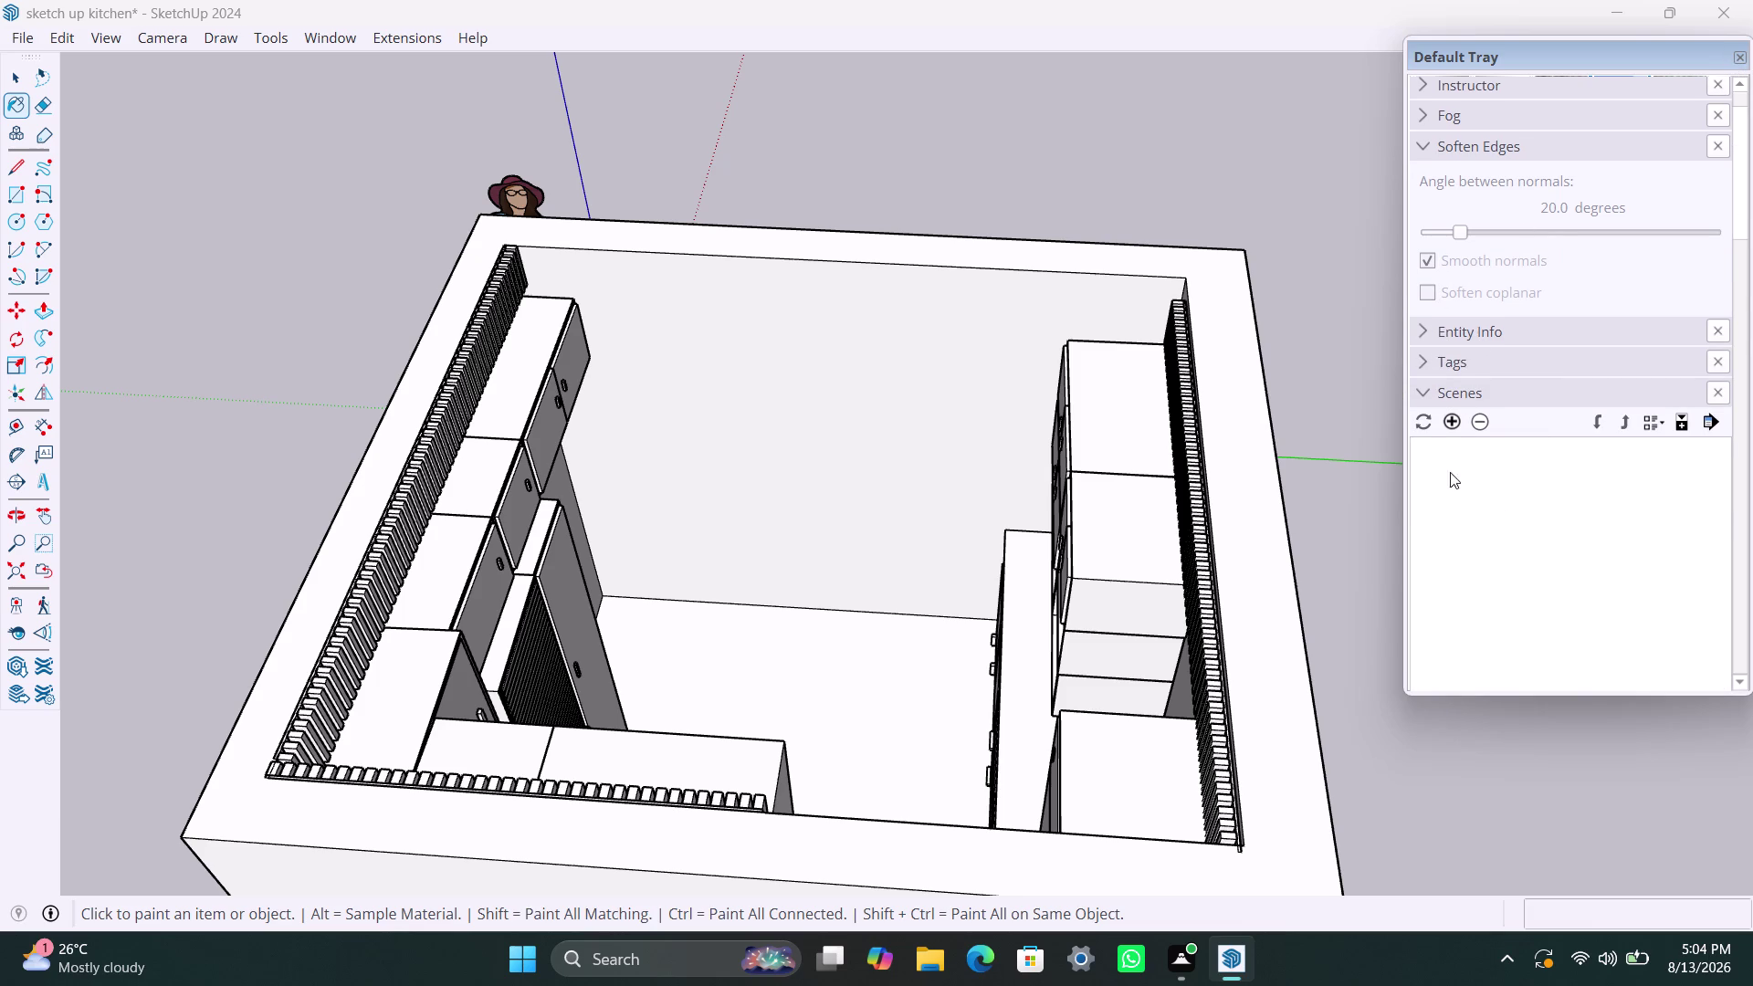
scroll(up, 3)
scroll(up, 3)
scroll(up, 3)
scroll(up, 3)
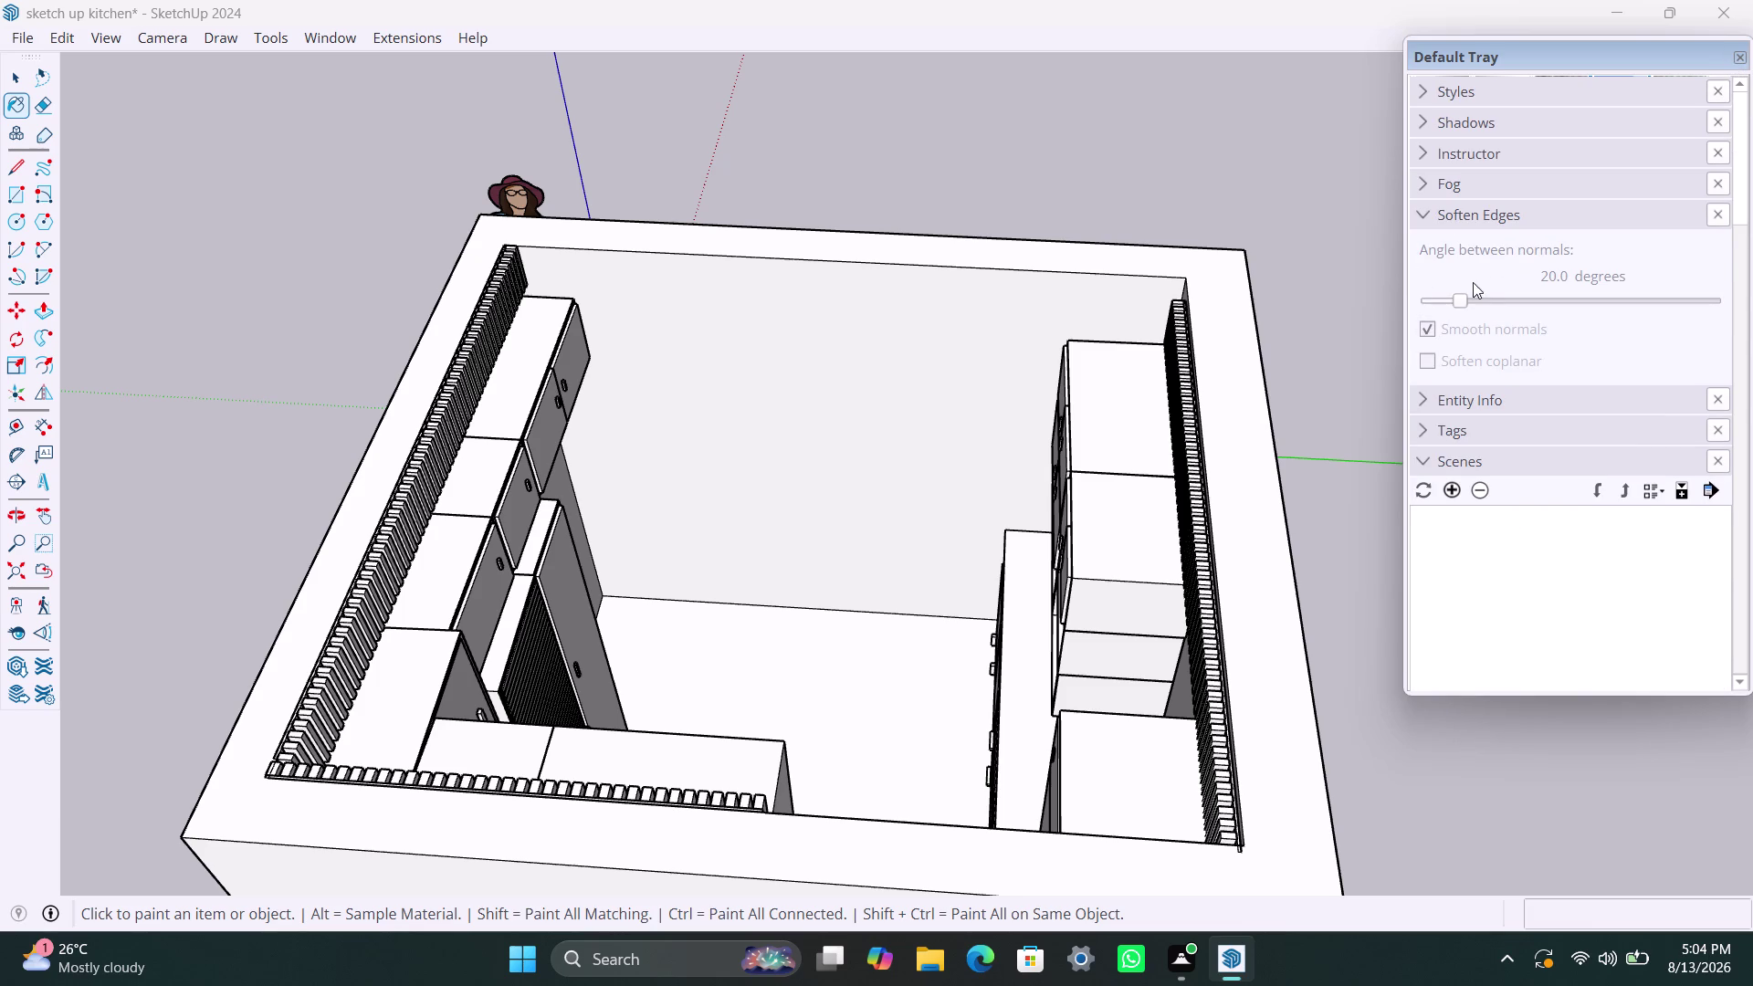
click(1425, 397)
Scroll up and down through the Default Tray panels.
scroll(down, 3)
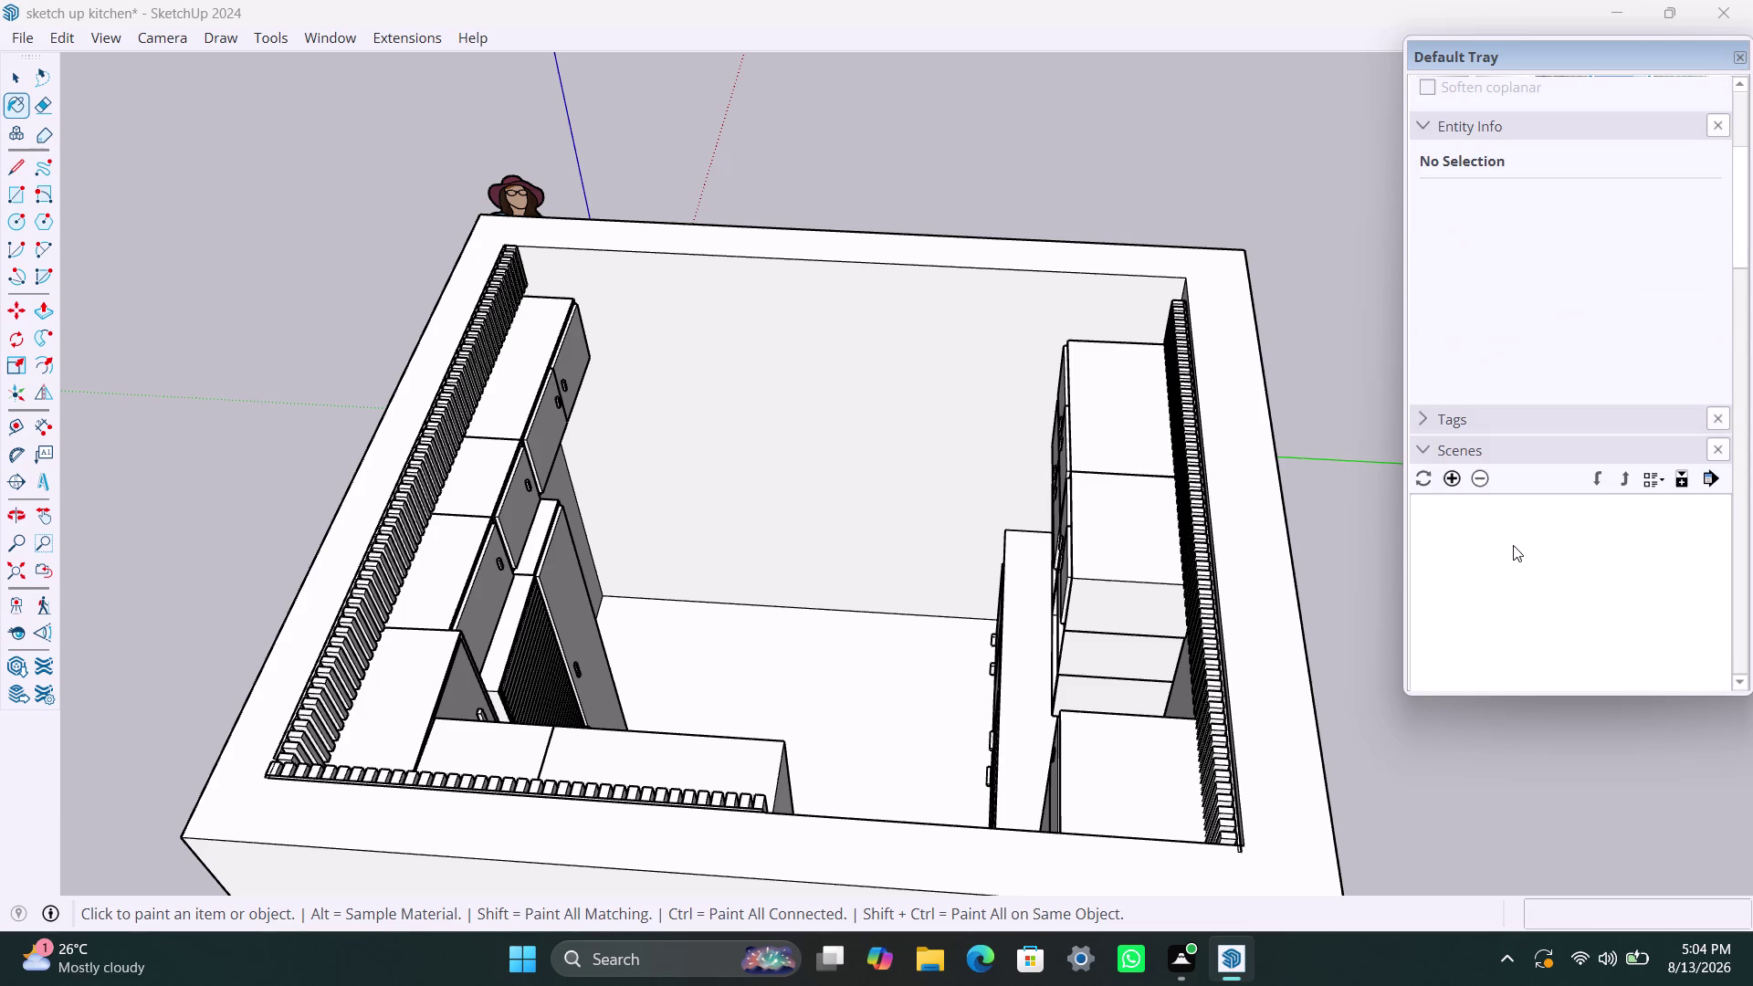
scroll(up, 3)
scroll(up, 3)
scroll(up, 3)
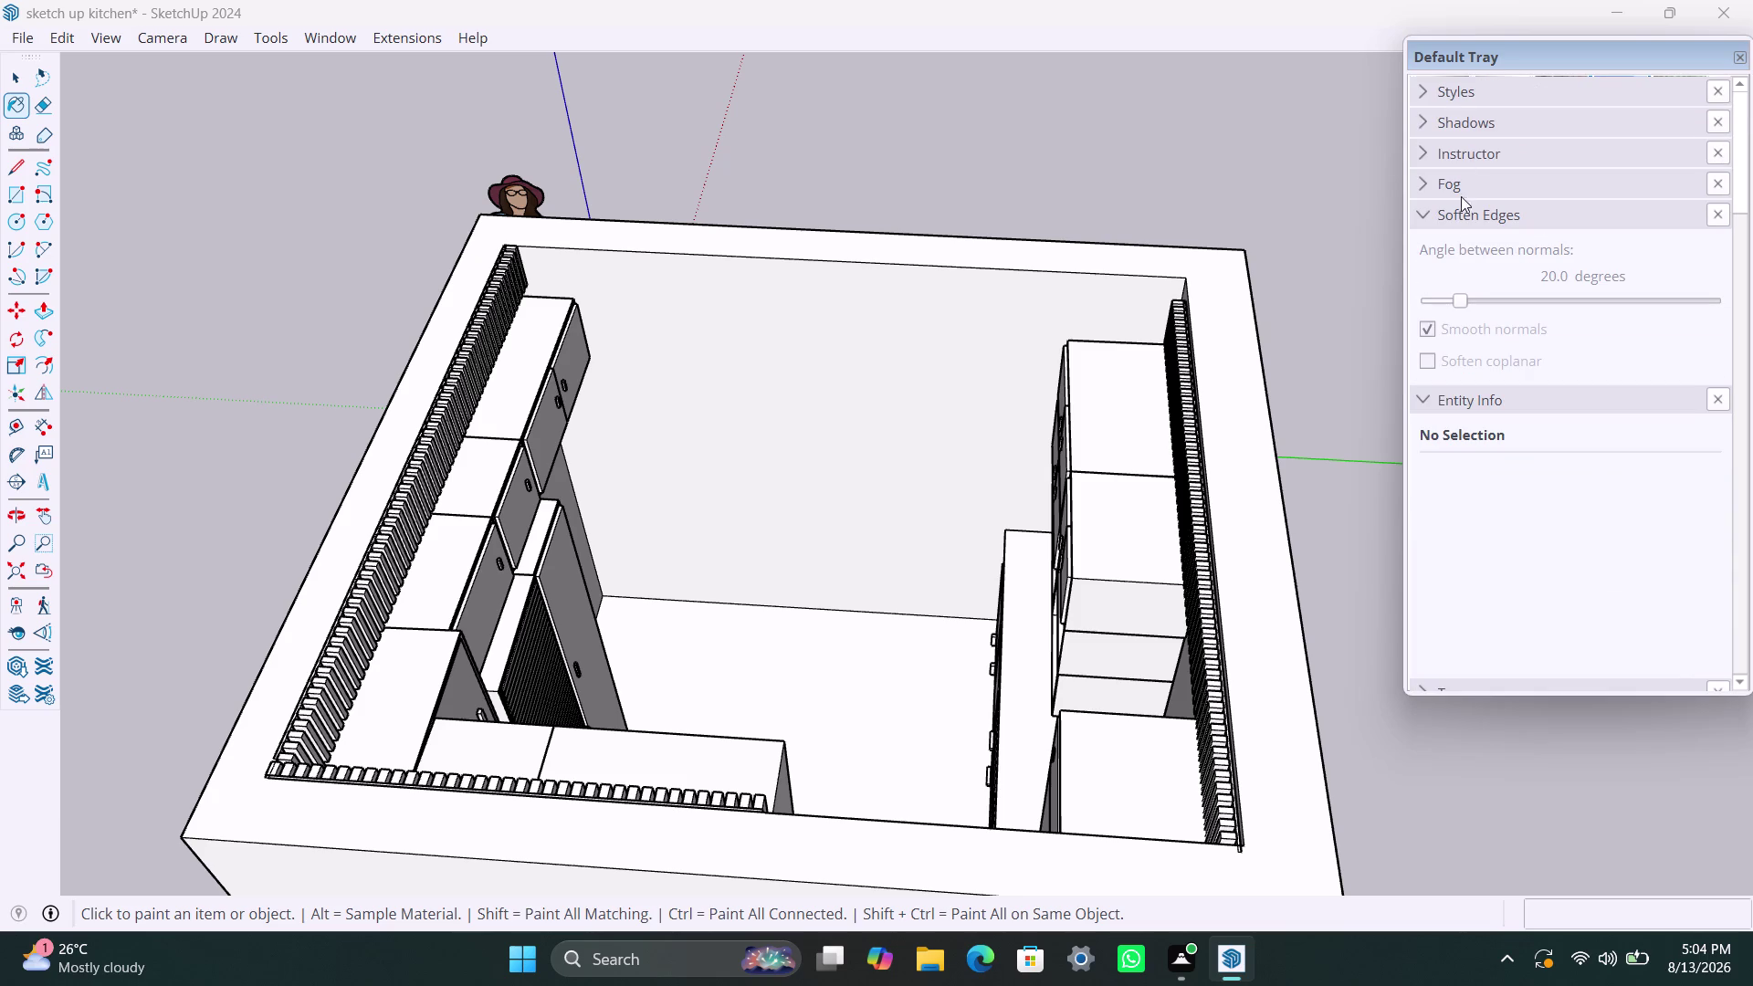
scroll(up, 3)
scroll(up, 3)
scroll(up, 3)
scroll(down, 3)
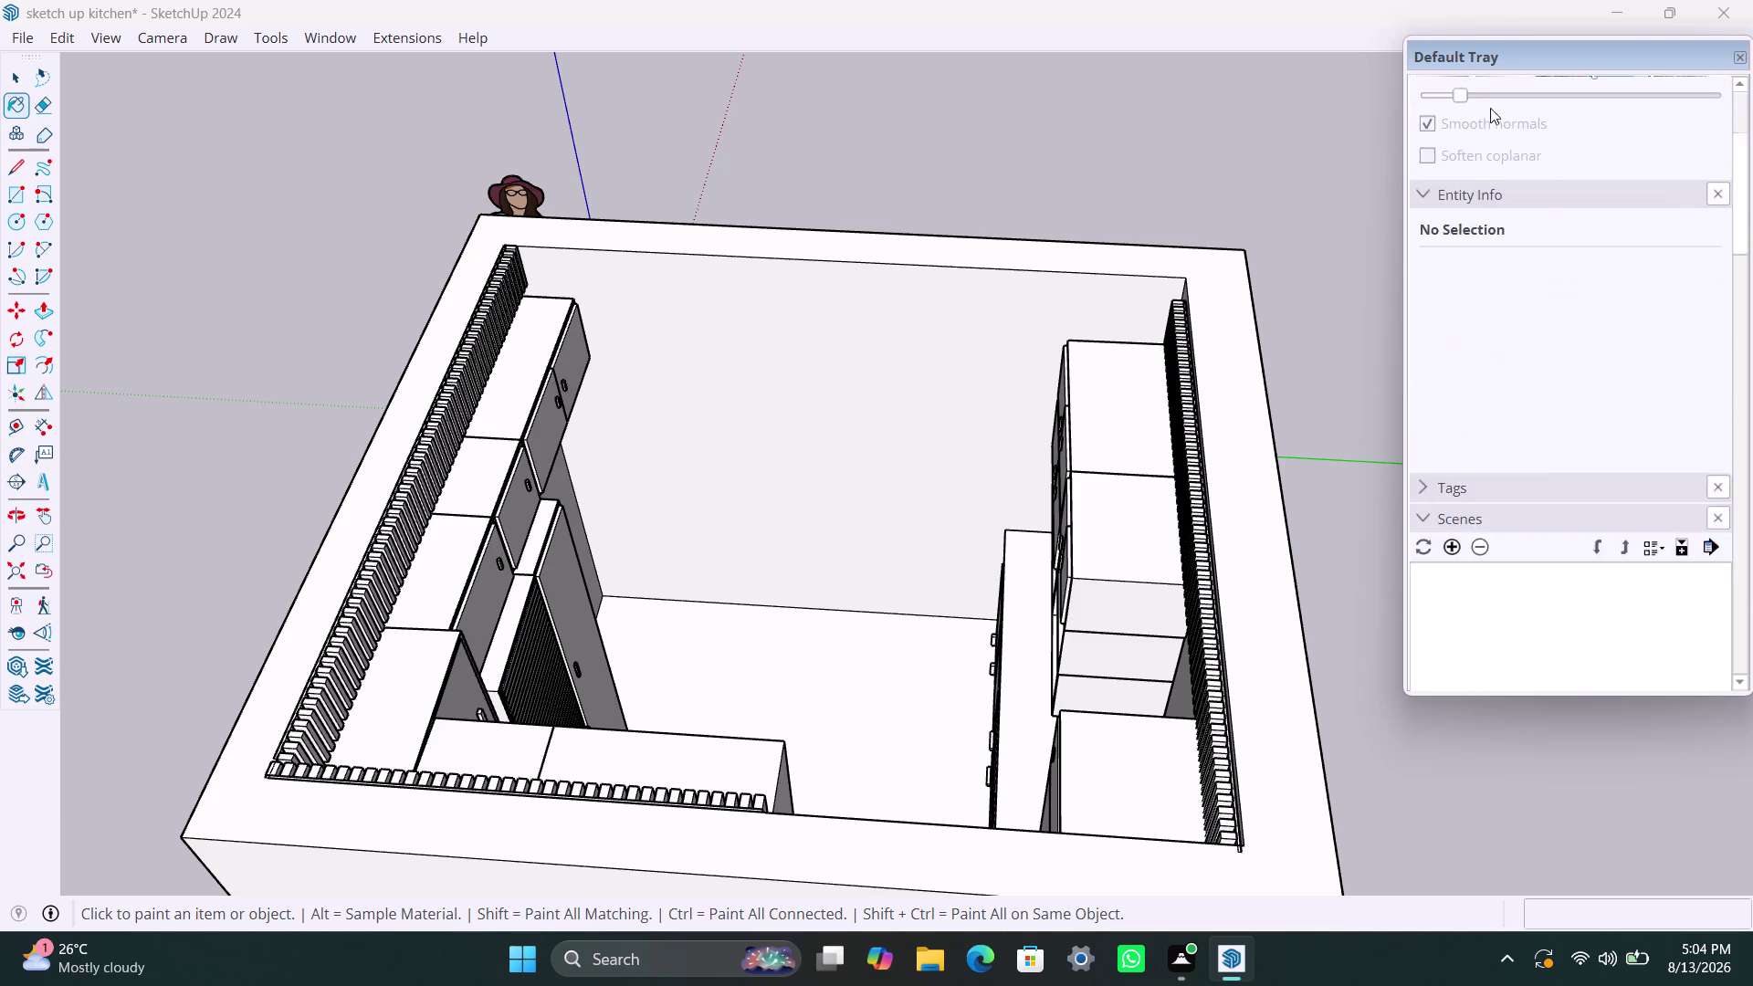
scroll(down, 3)
scroll(down, 3)
scroll(down, 3)
scroll(down, 3)
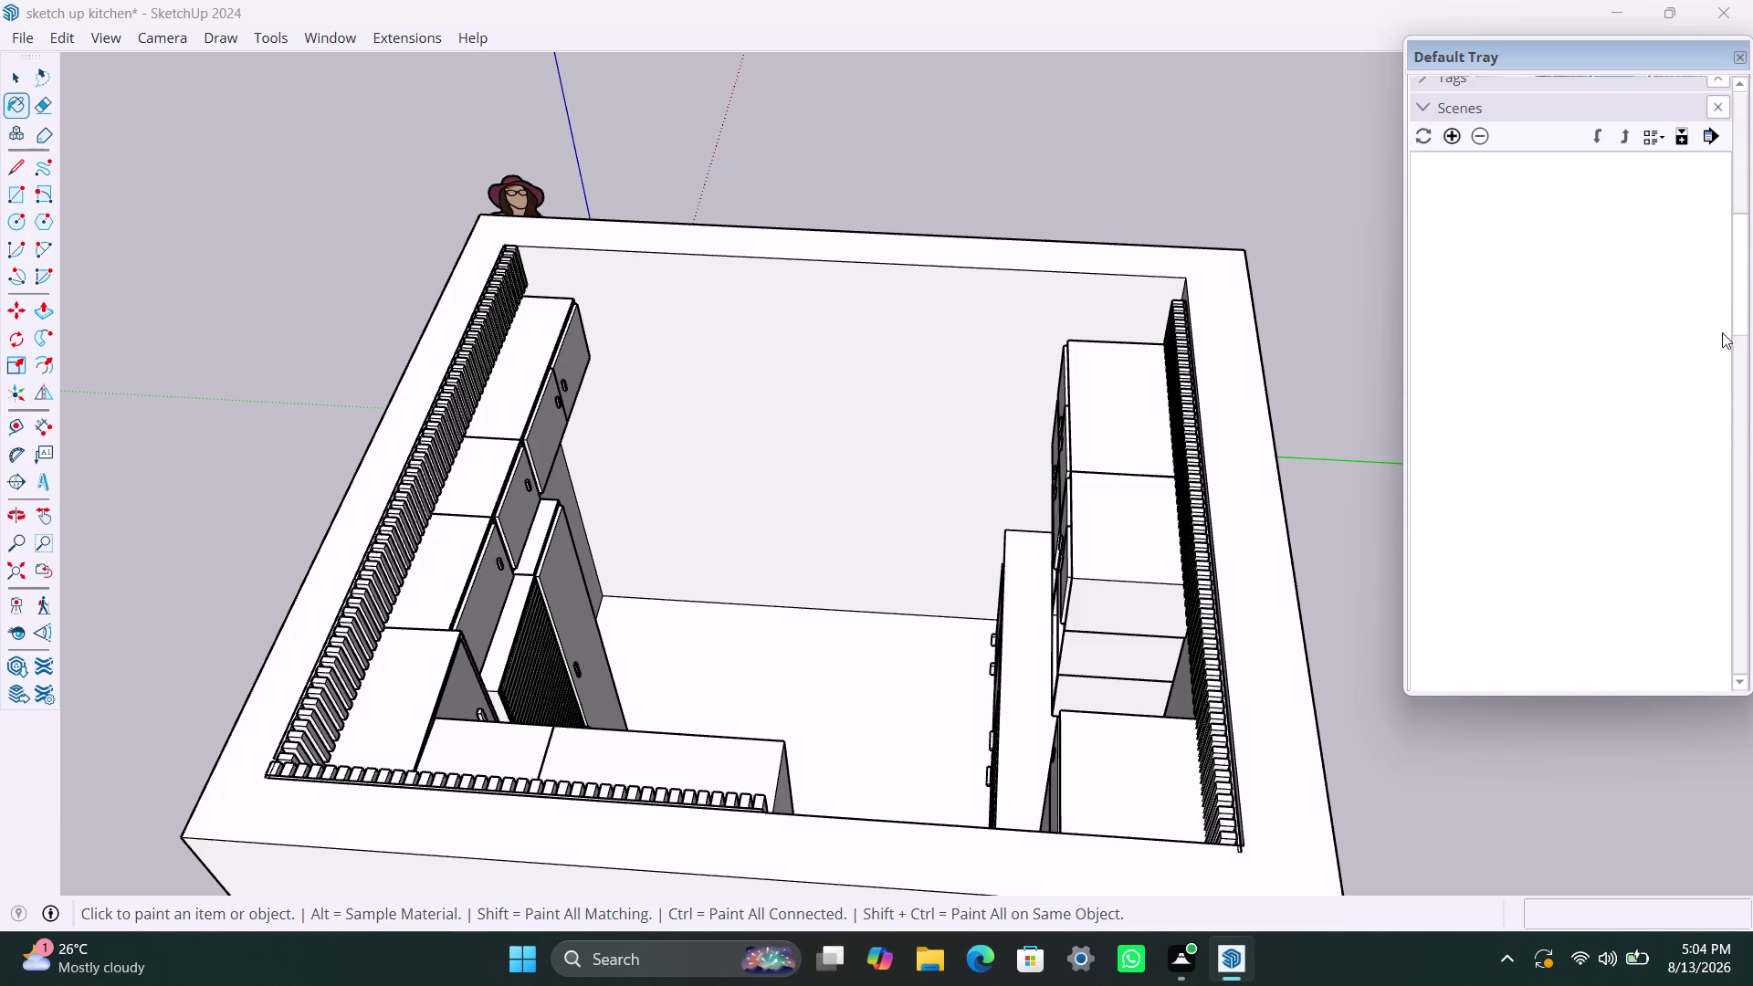
drag(1740, 311, 1750, 395)
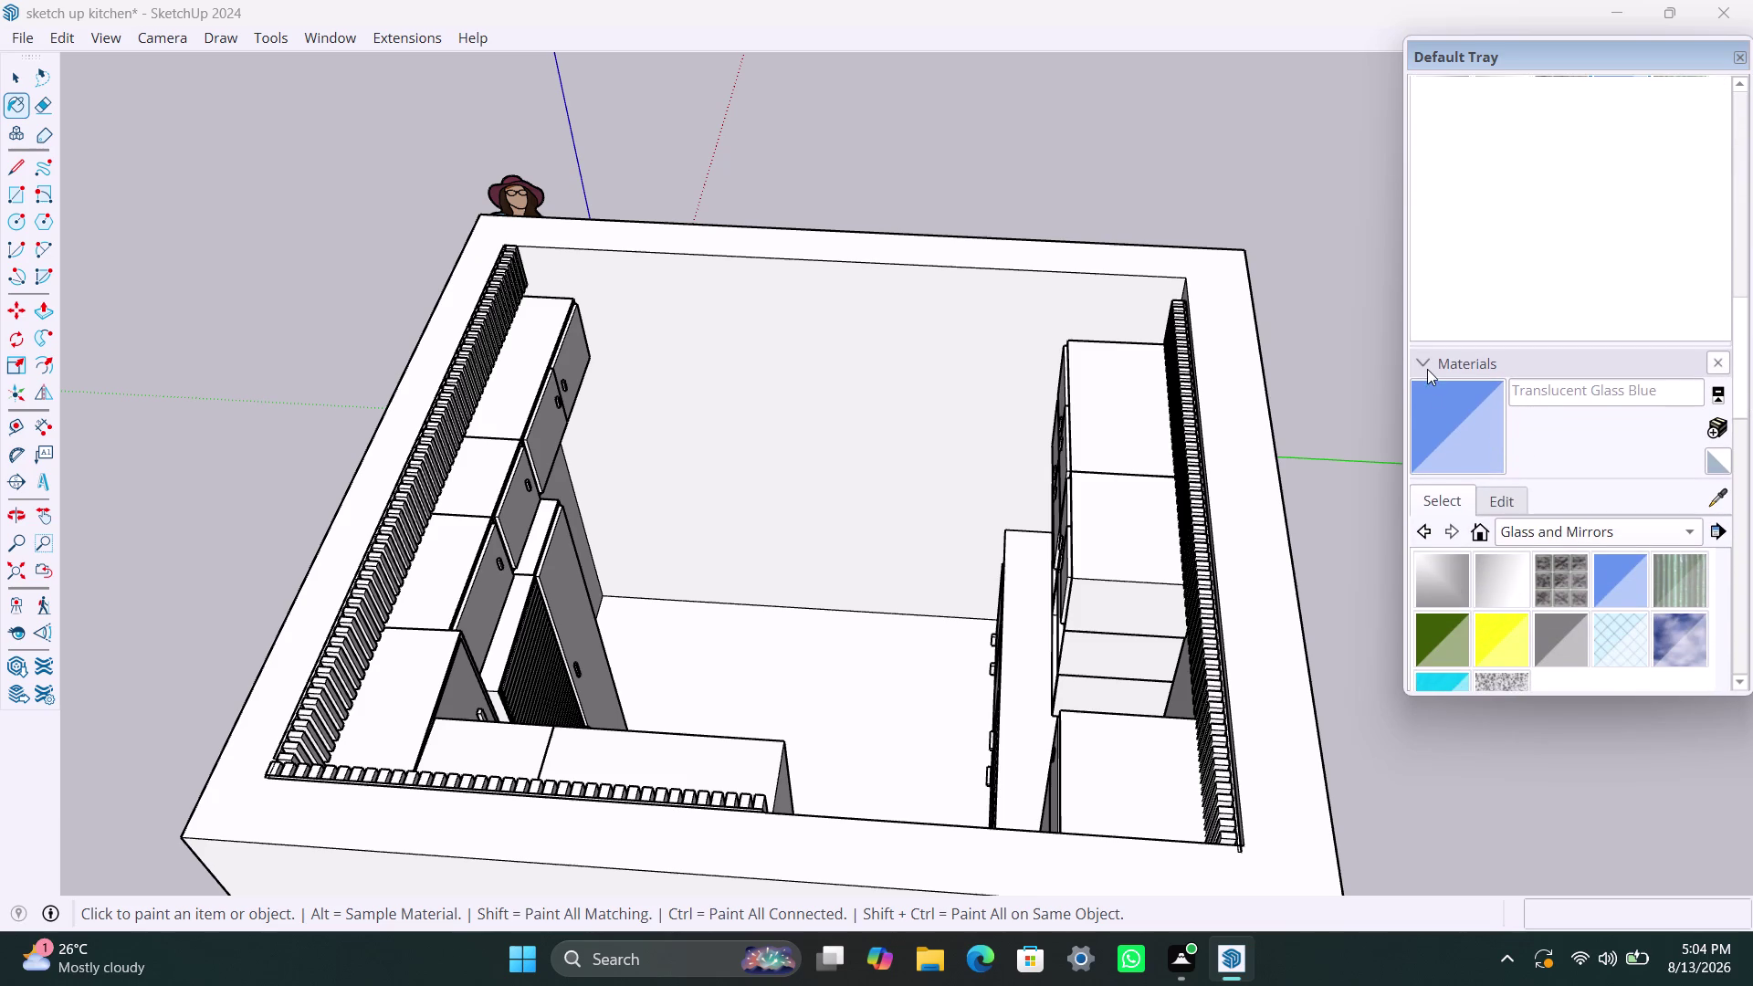
scroll(up, 3)
scroll(up, 3)
drag(1737, 314, 1737, 235)
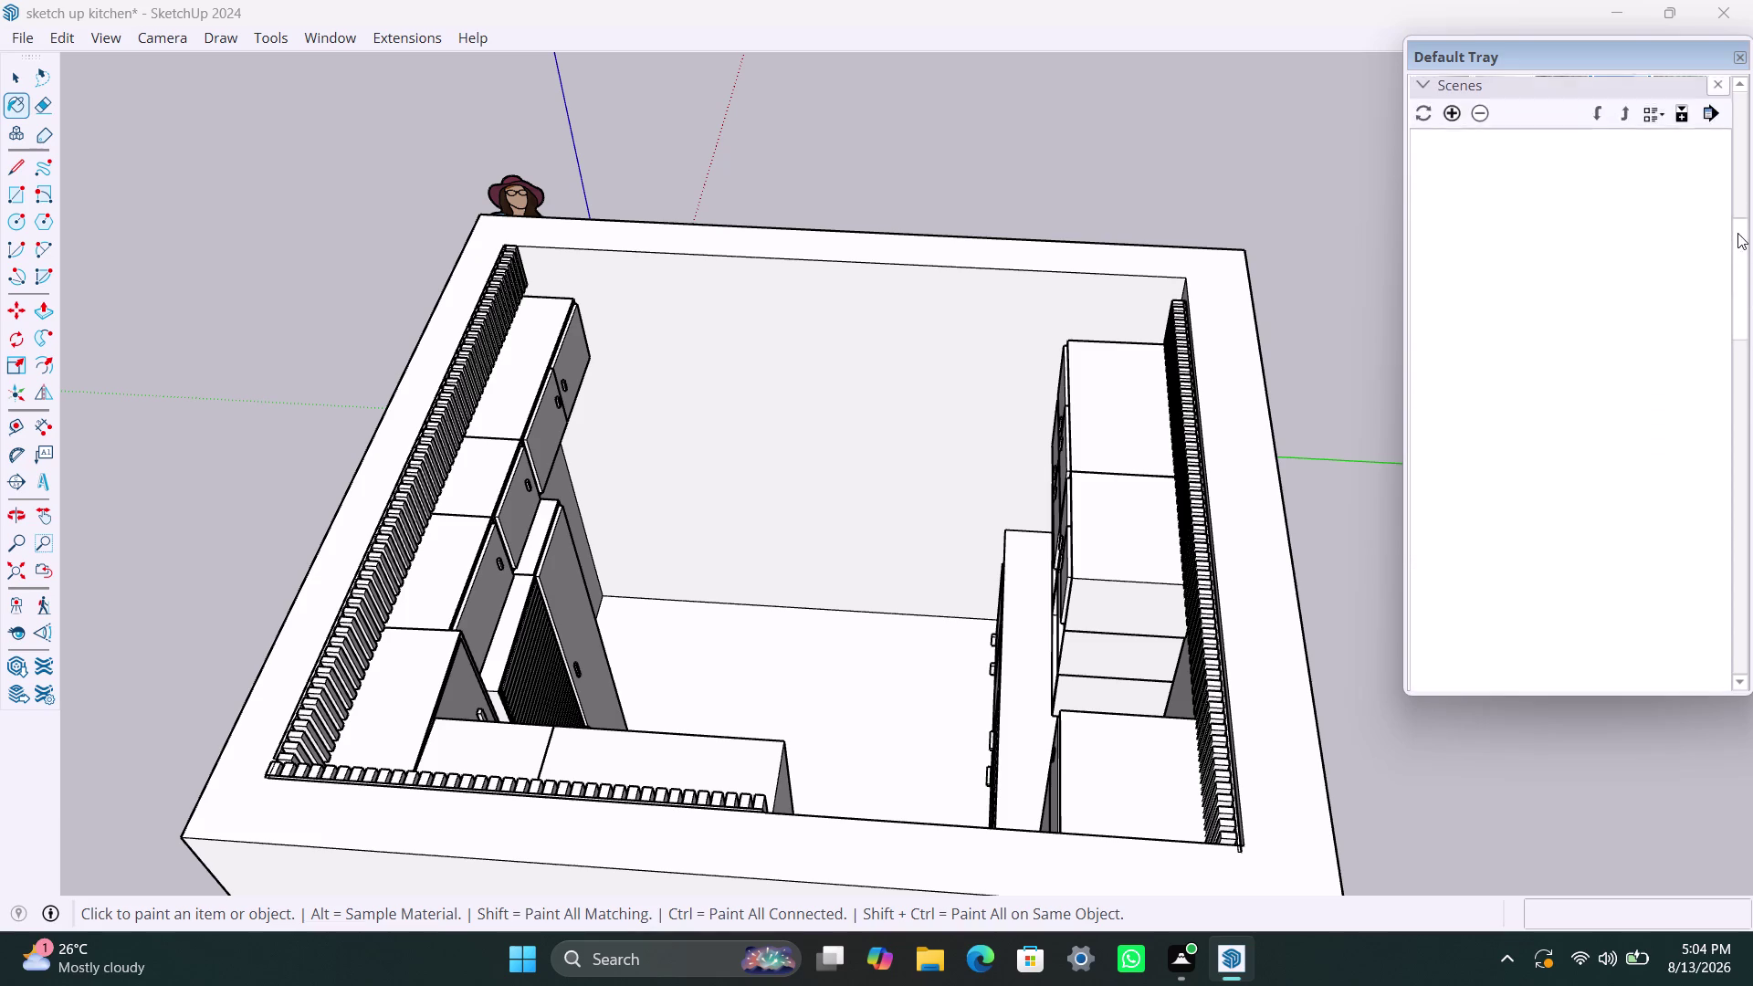
drag(1737, 235, 1734, 220)
Collapse the empty Scenes panel and show the In Model materials collection.
click(1421, 163)
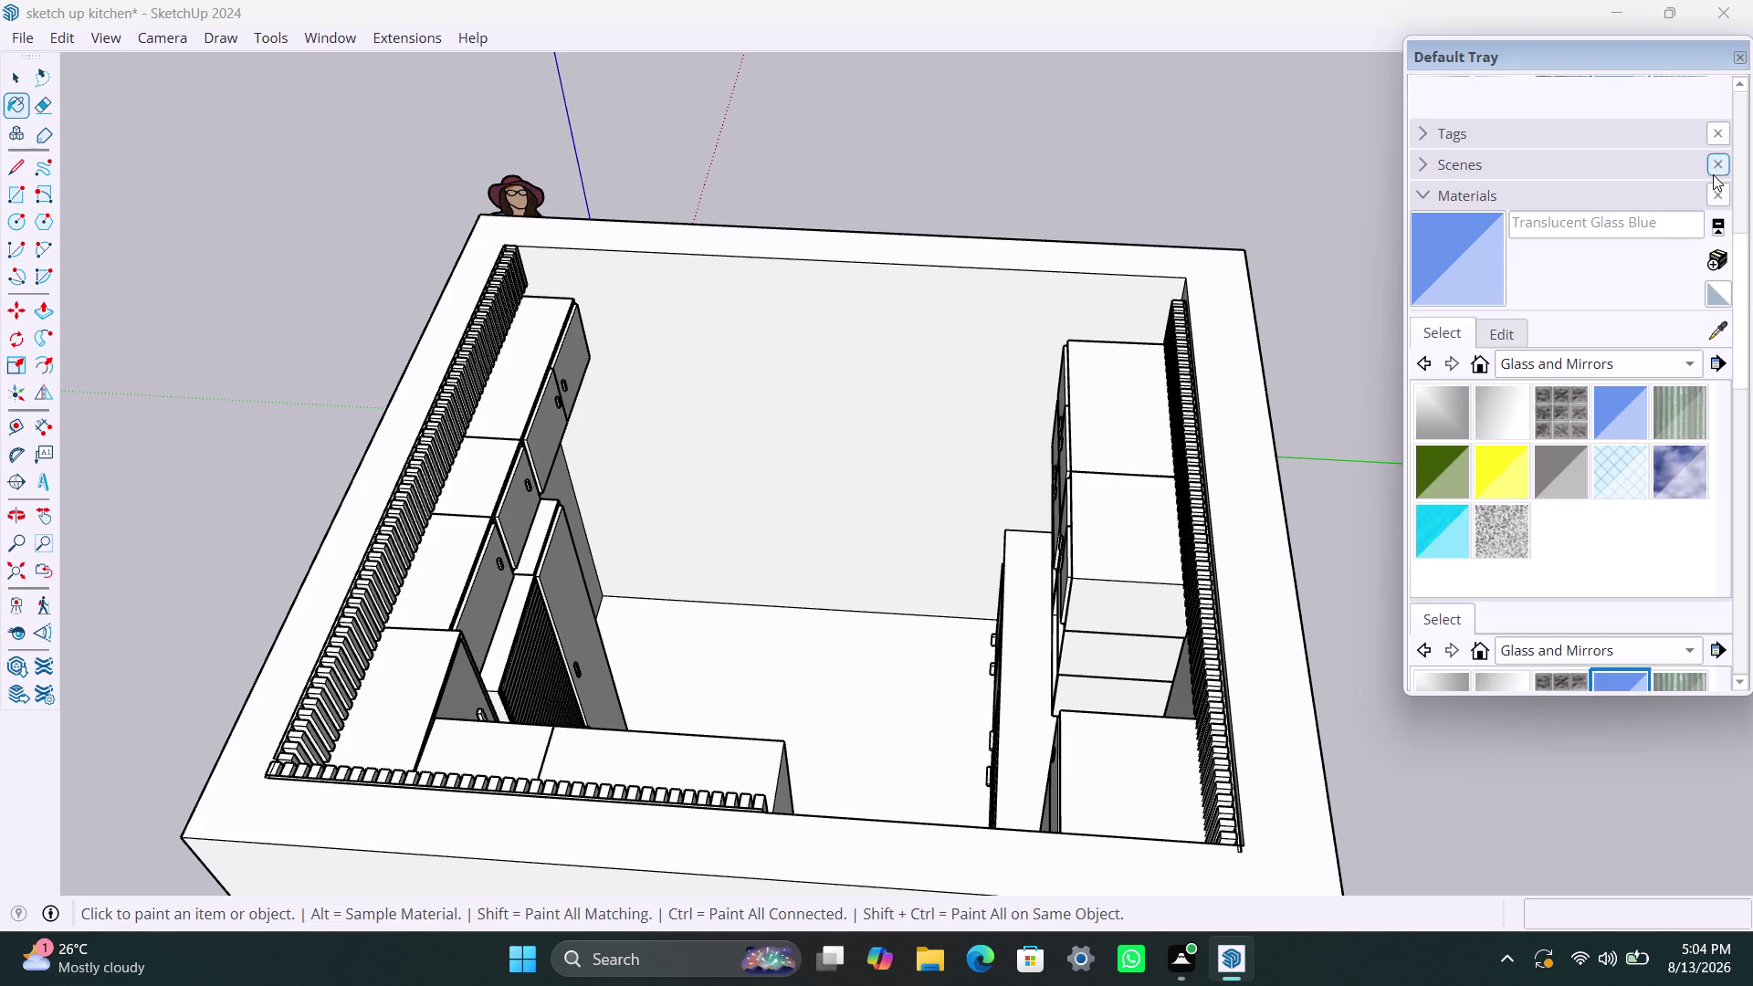
drag(1740, 261, 1752, 392)
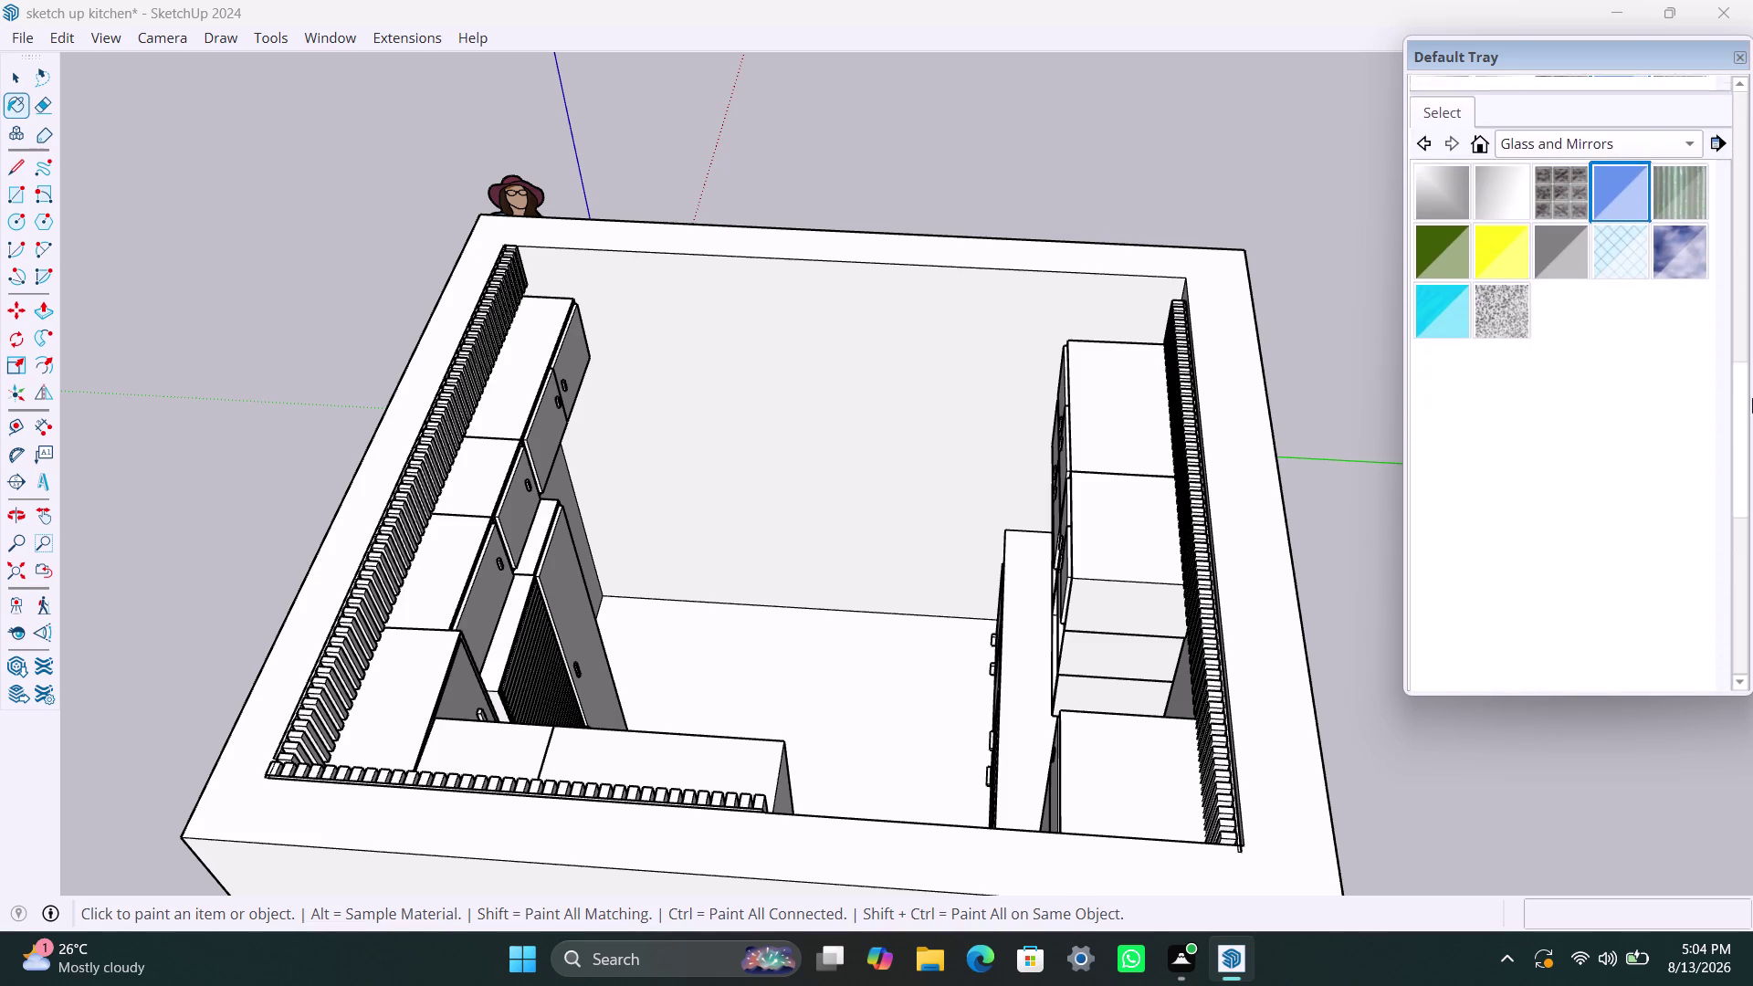
drag(1752, 392, 1742, 357)
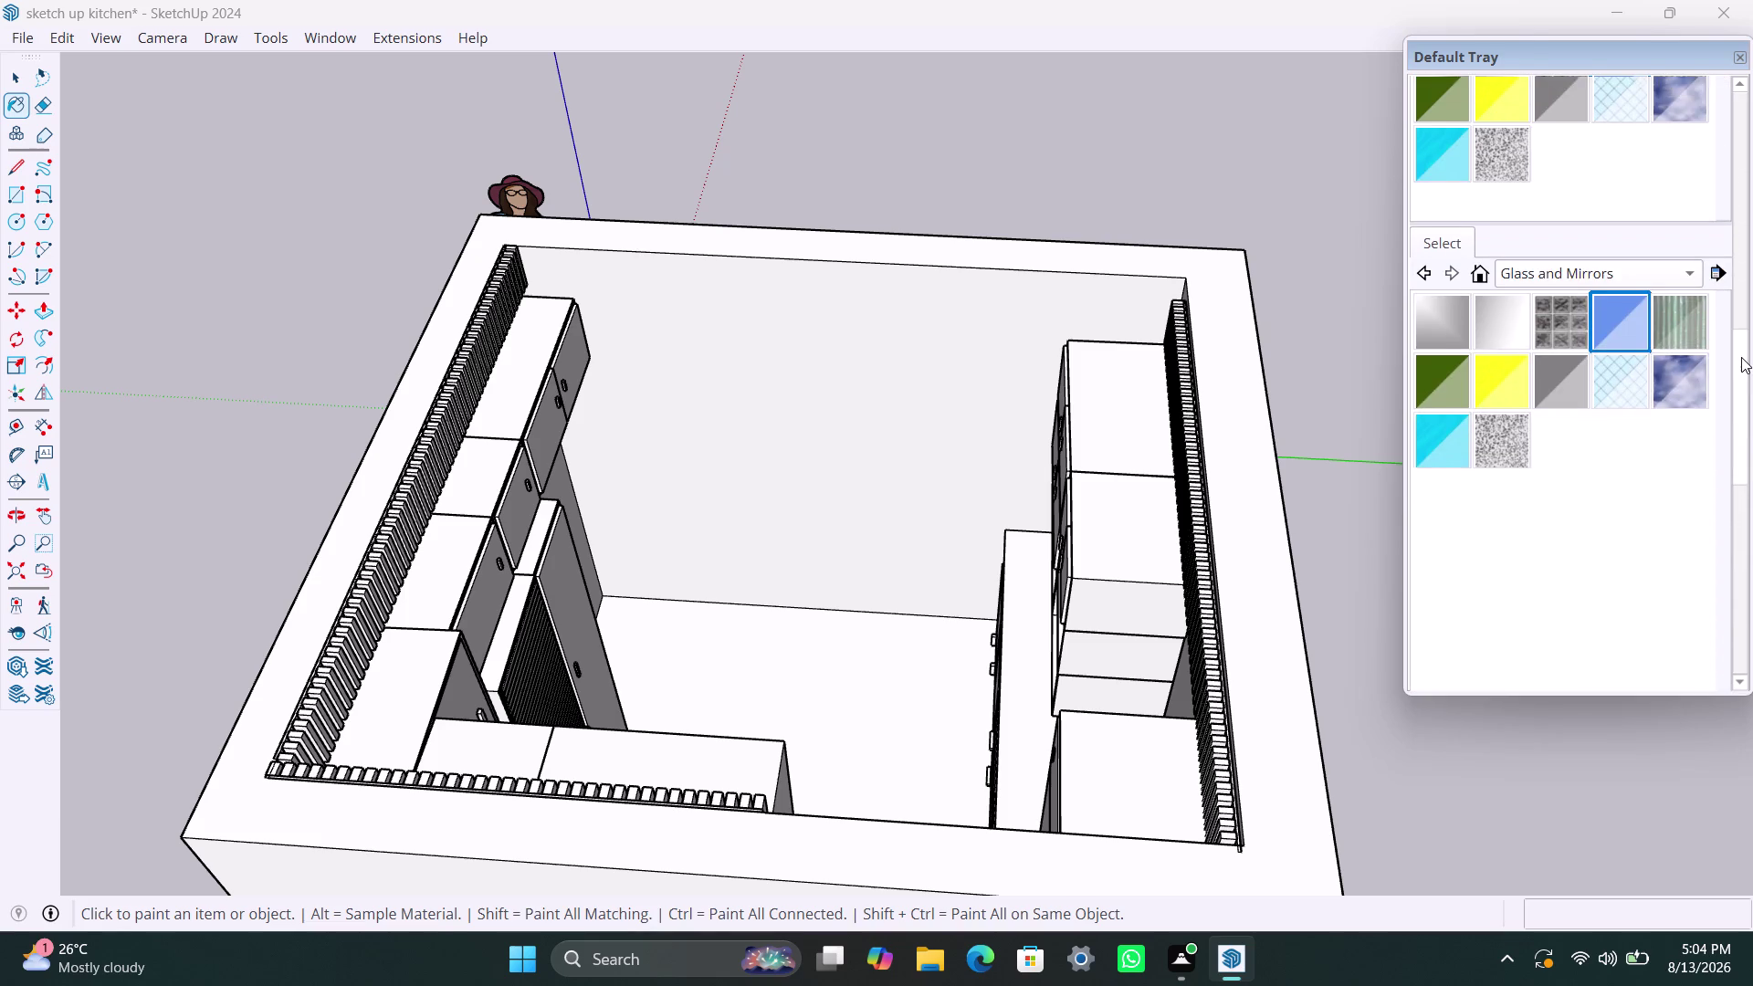
drag(1741, 357, 1740, 246)
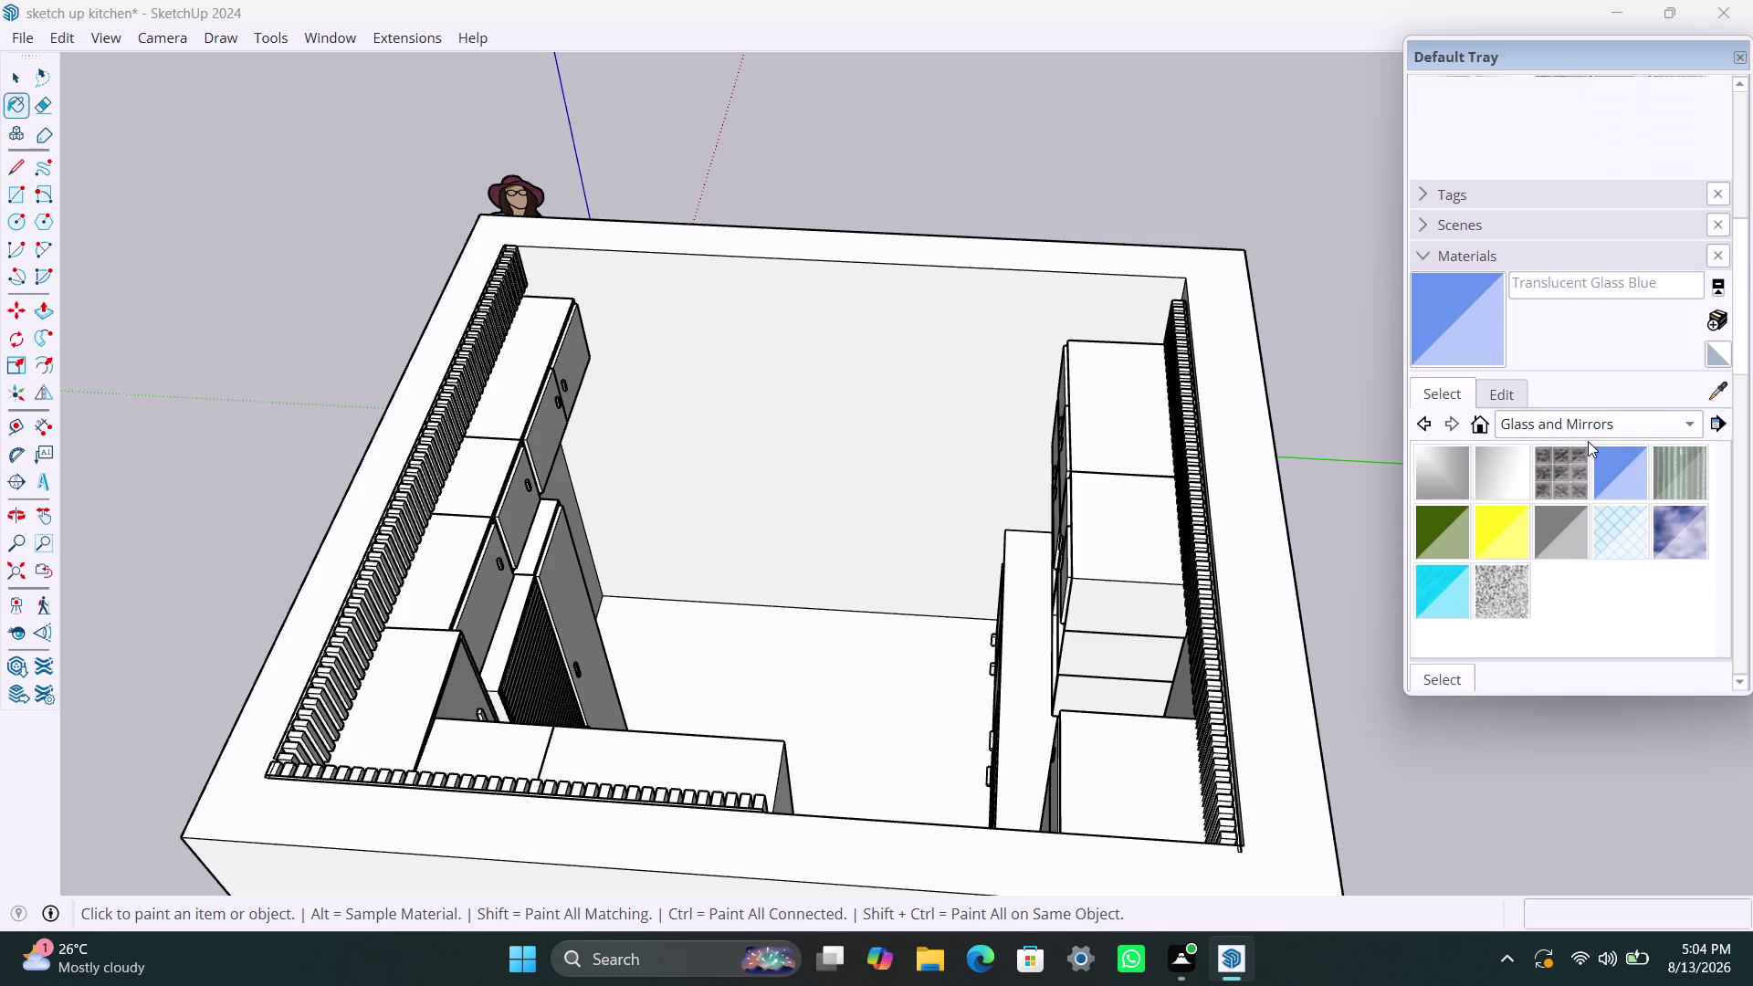
click(1478, 428)
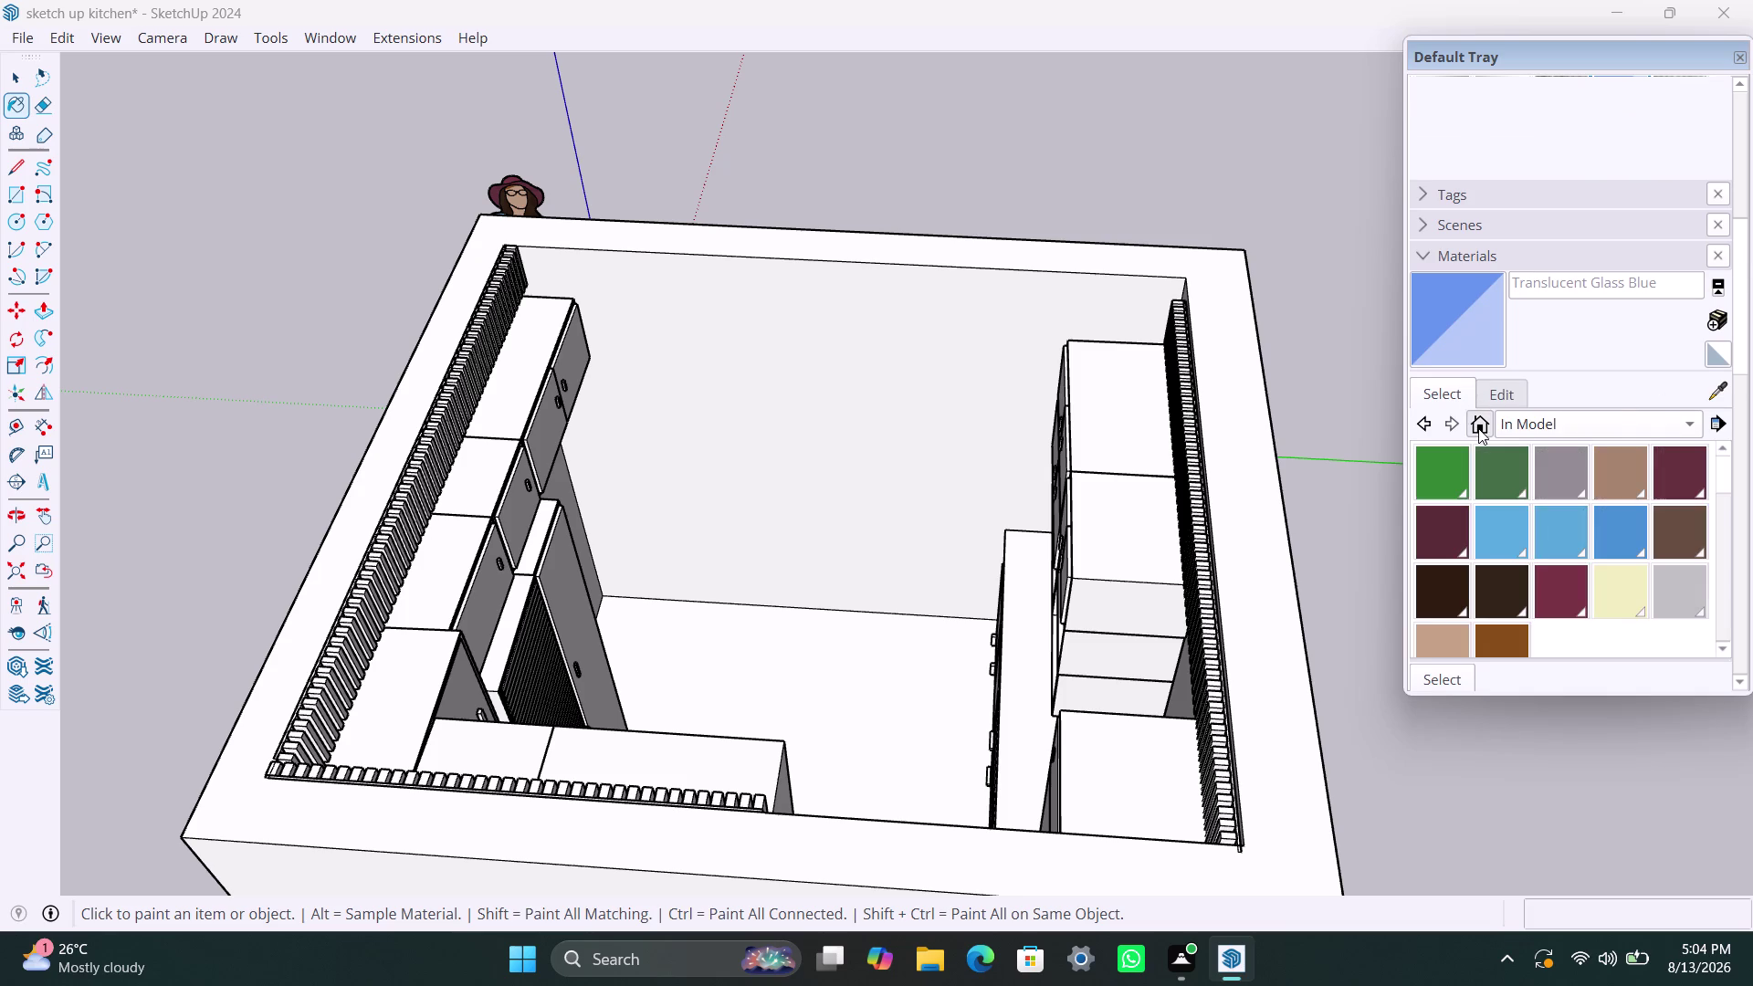
Make Teddy_BraceletShadow the active material, undo a trial paint of the wall box, then return to Select.
scroll(down, 3)
scroll(up, 3)
scroll(up, 3)
scroll(up, 3)
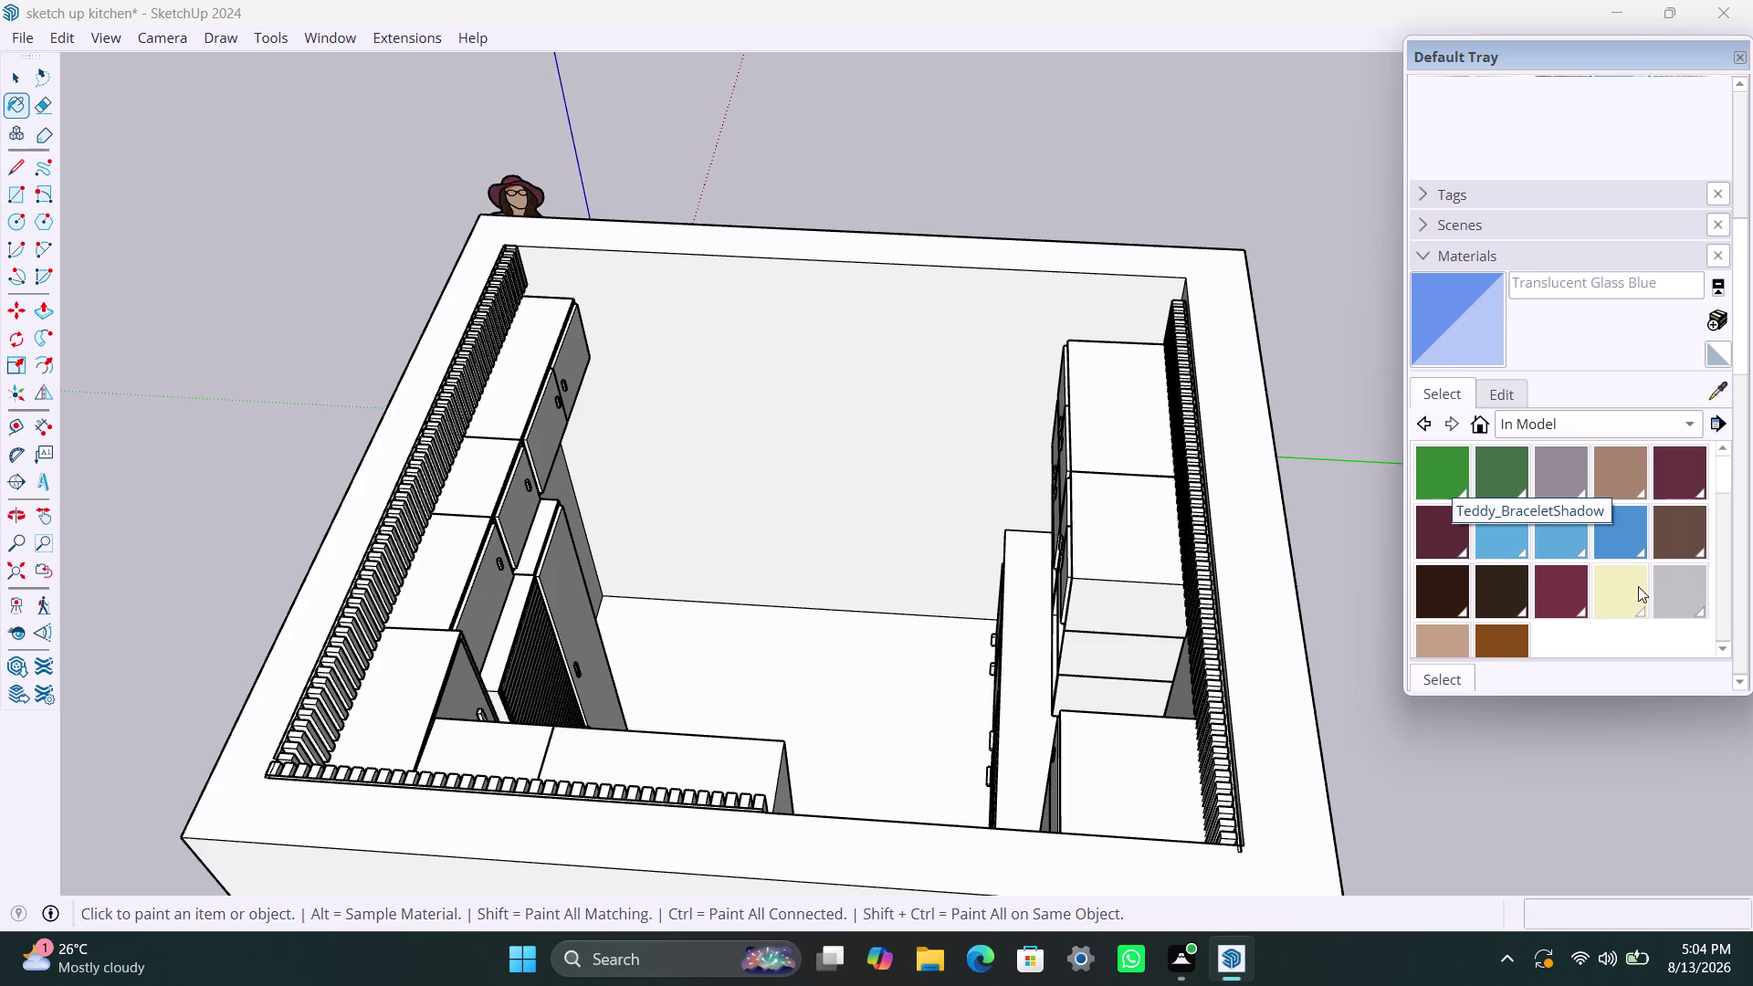
click(1609, 480)
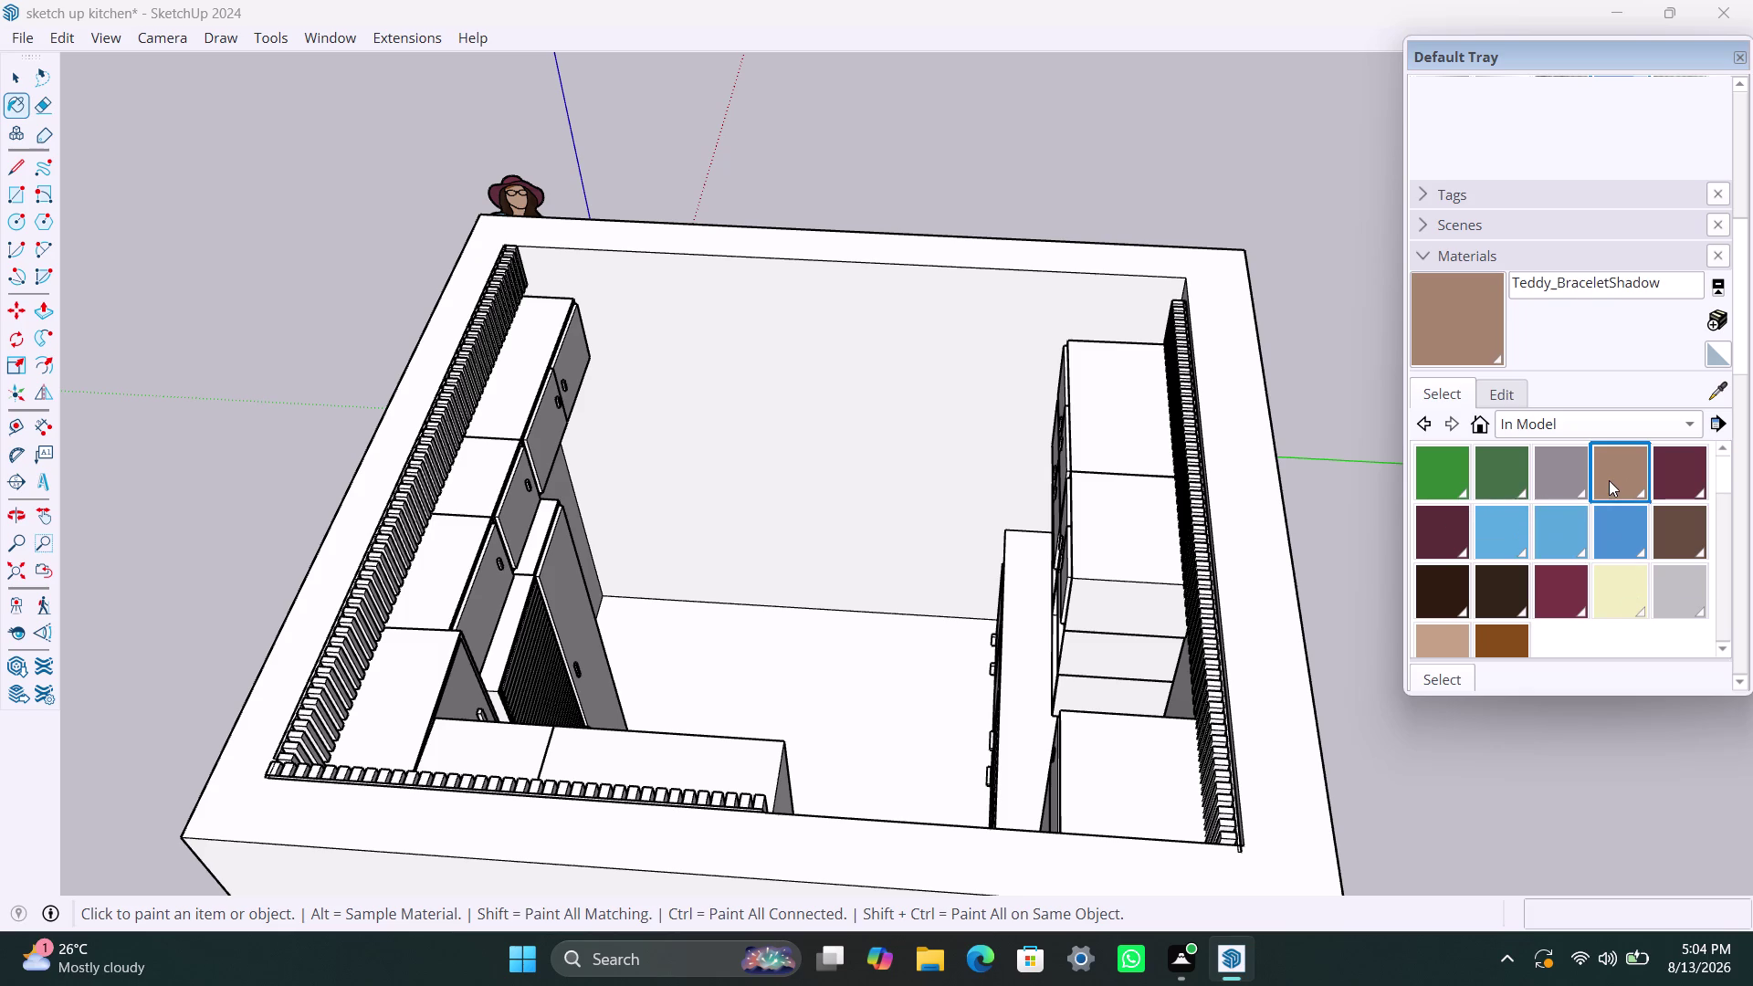
click(864, 345)
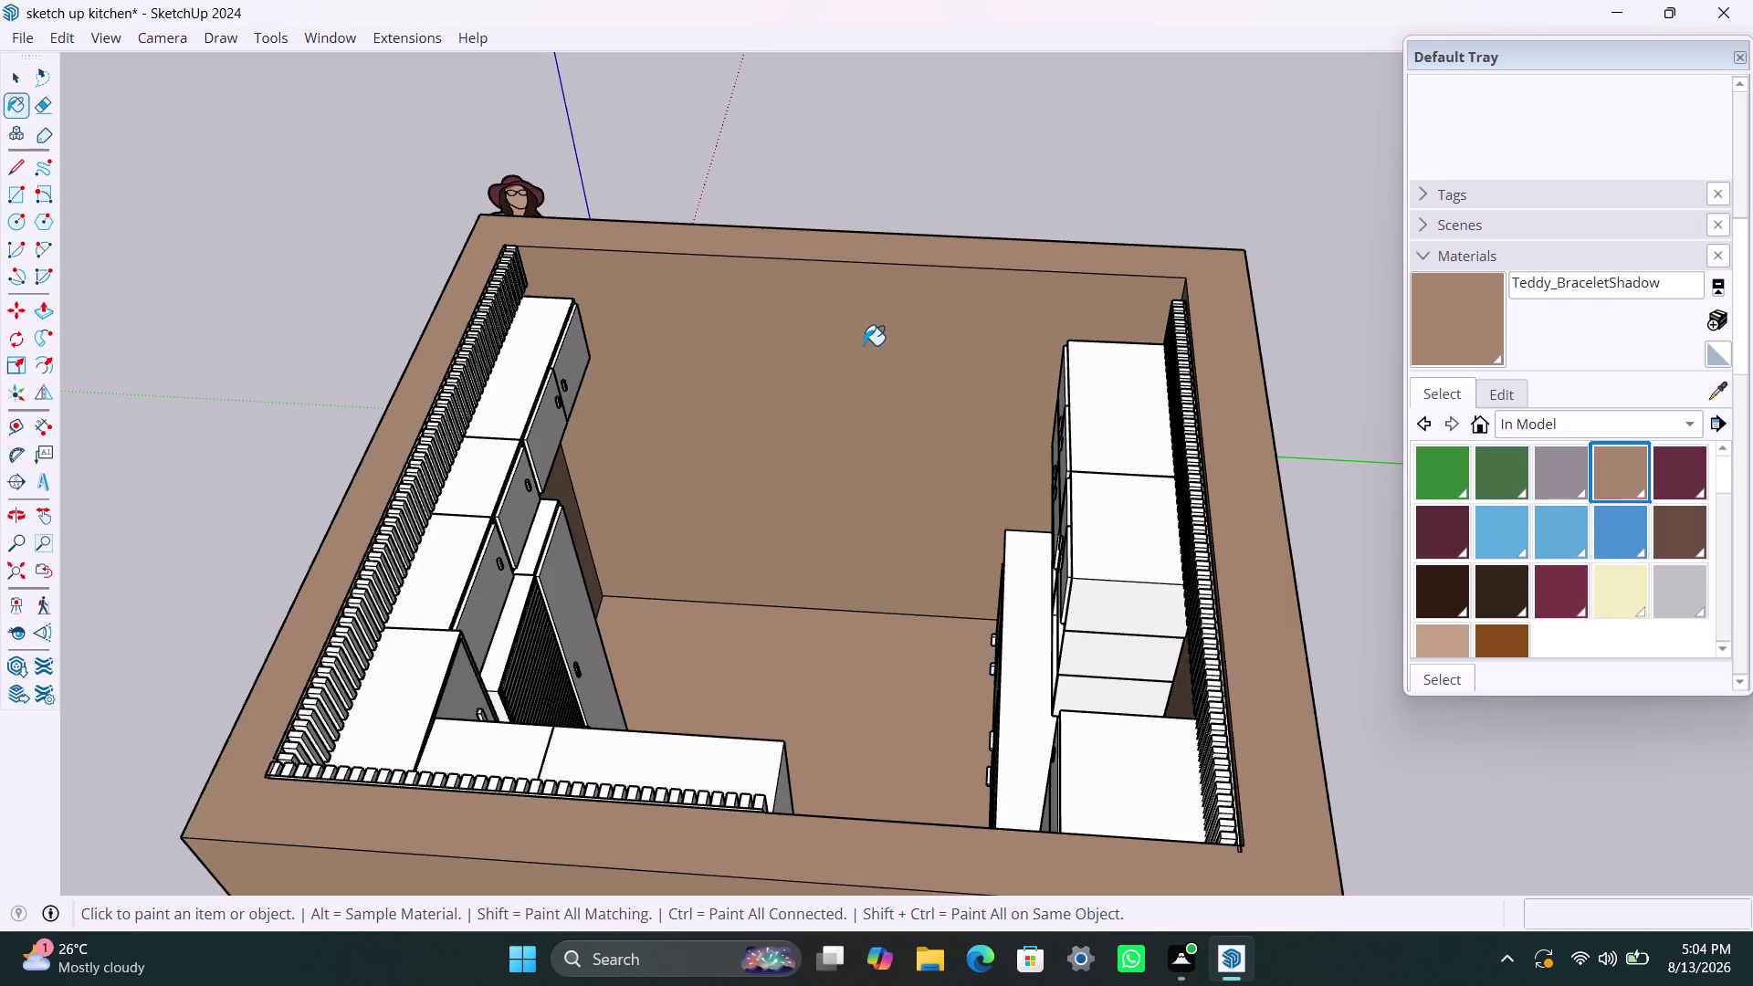
key(ctrl+z)
key(space)
double_click(865, 345)
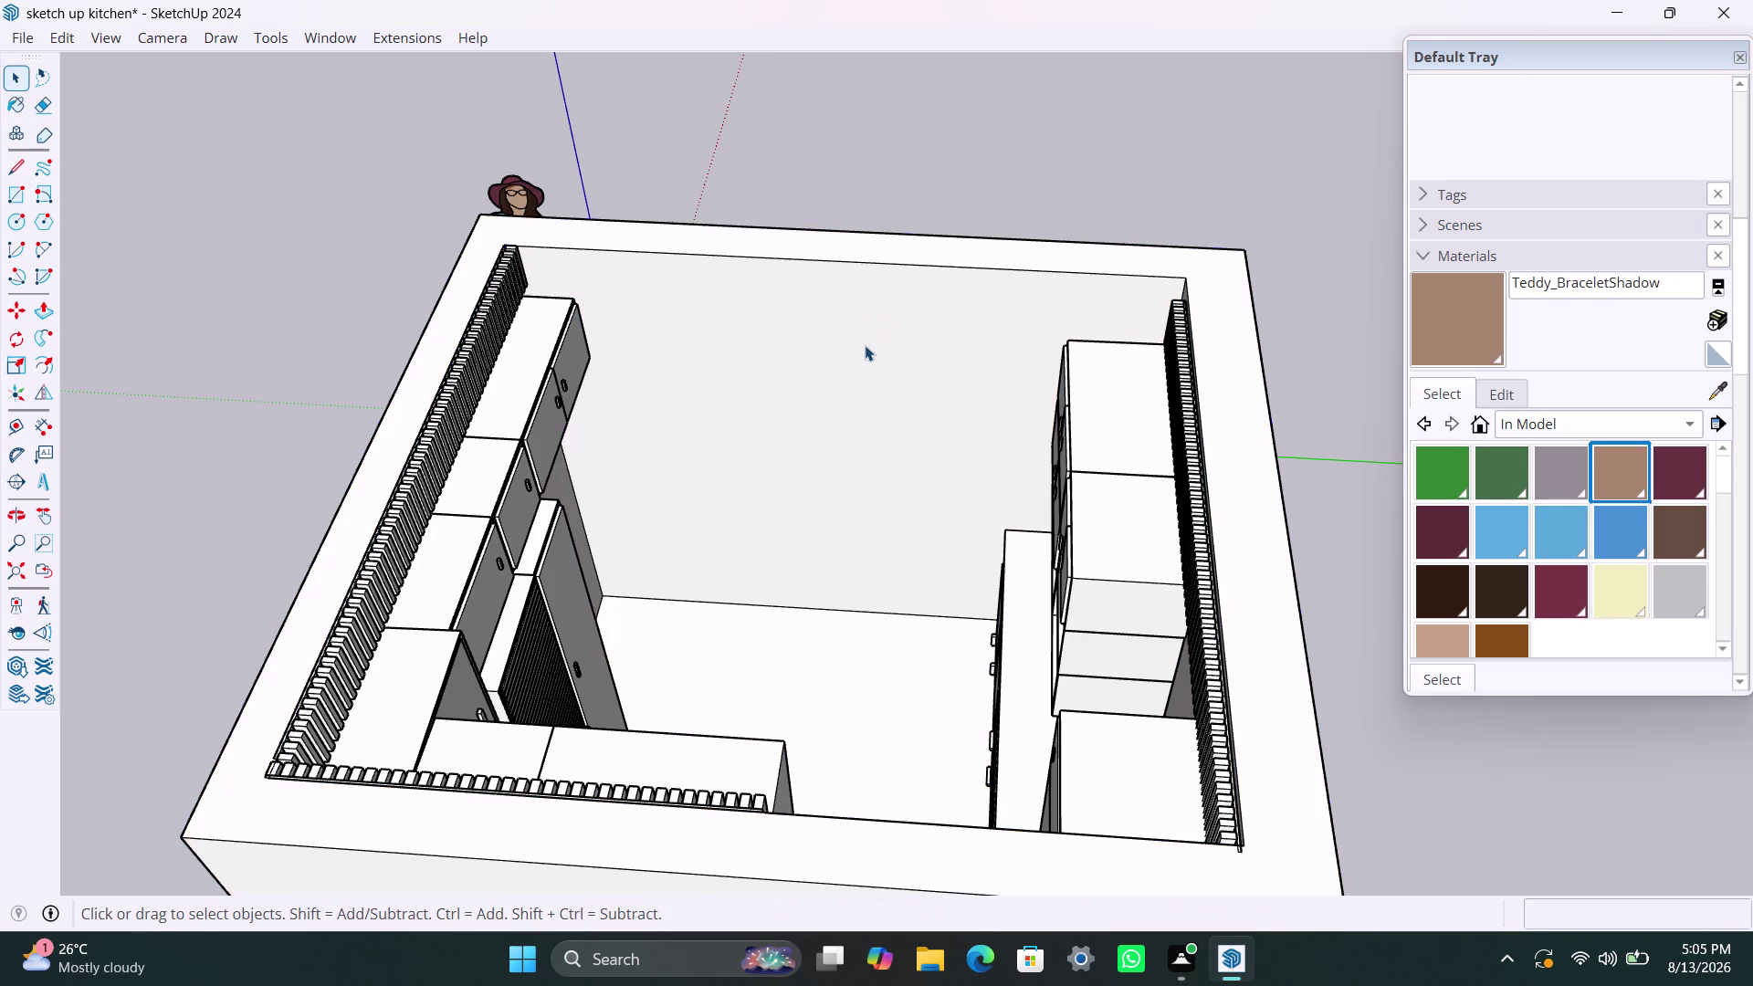
Enter the walls group and select its back inner wall face.
click(865, 345)
double_click(881, 349)
click(900, 350)
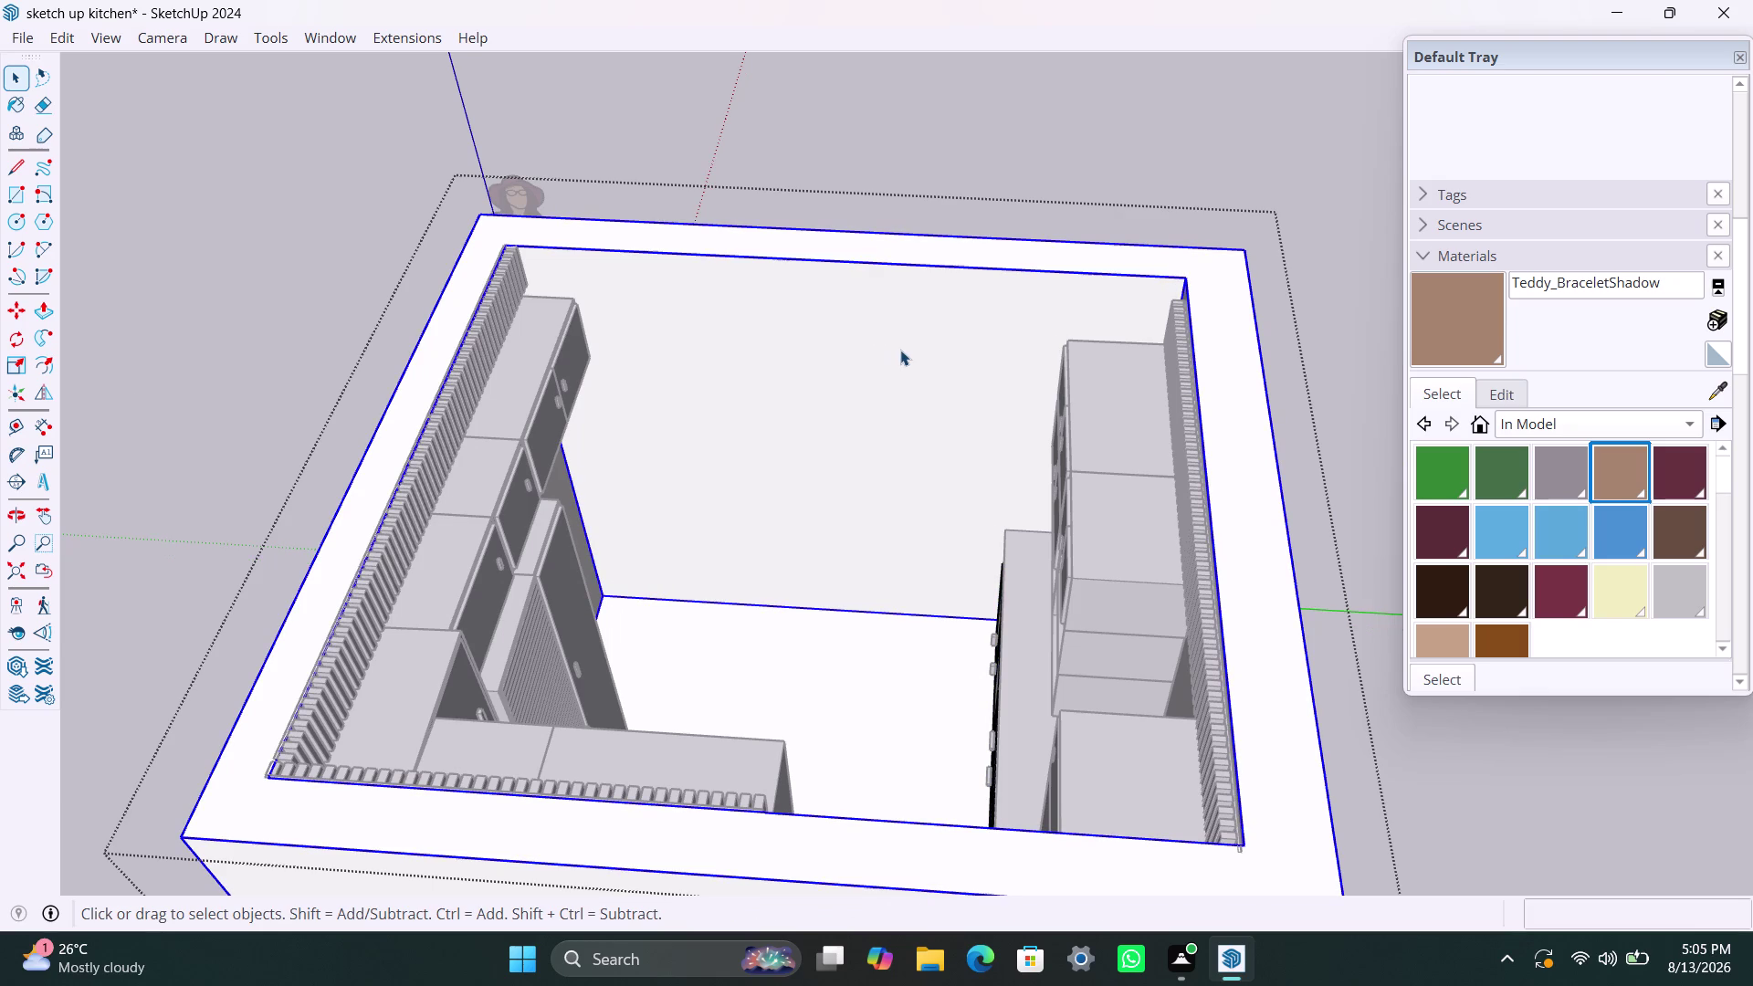
double_click(901, 350)
click(903, 348)
click(903, 348)
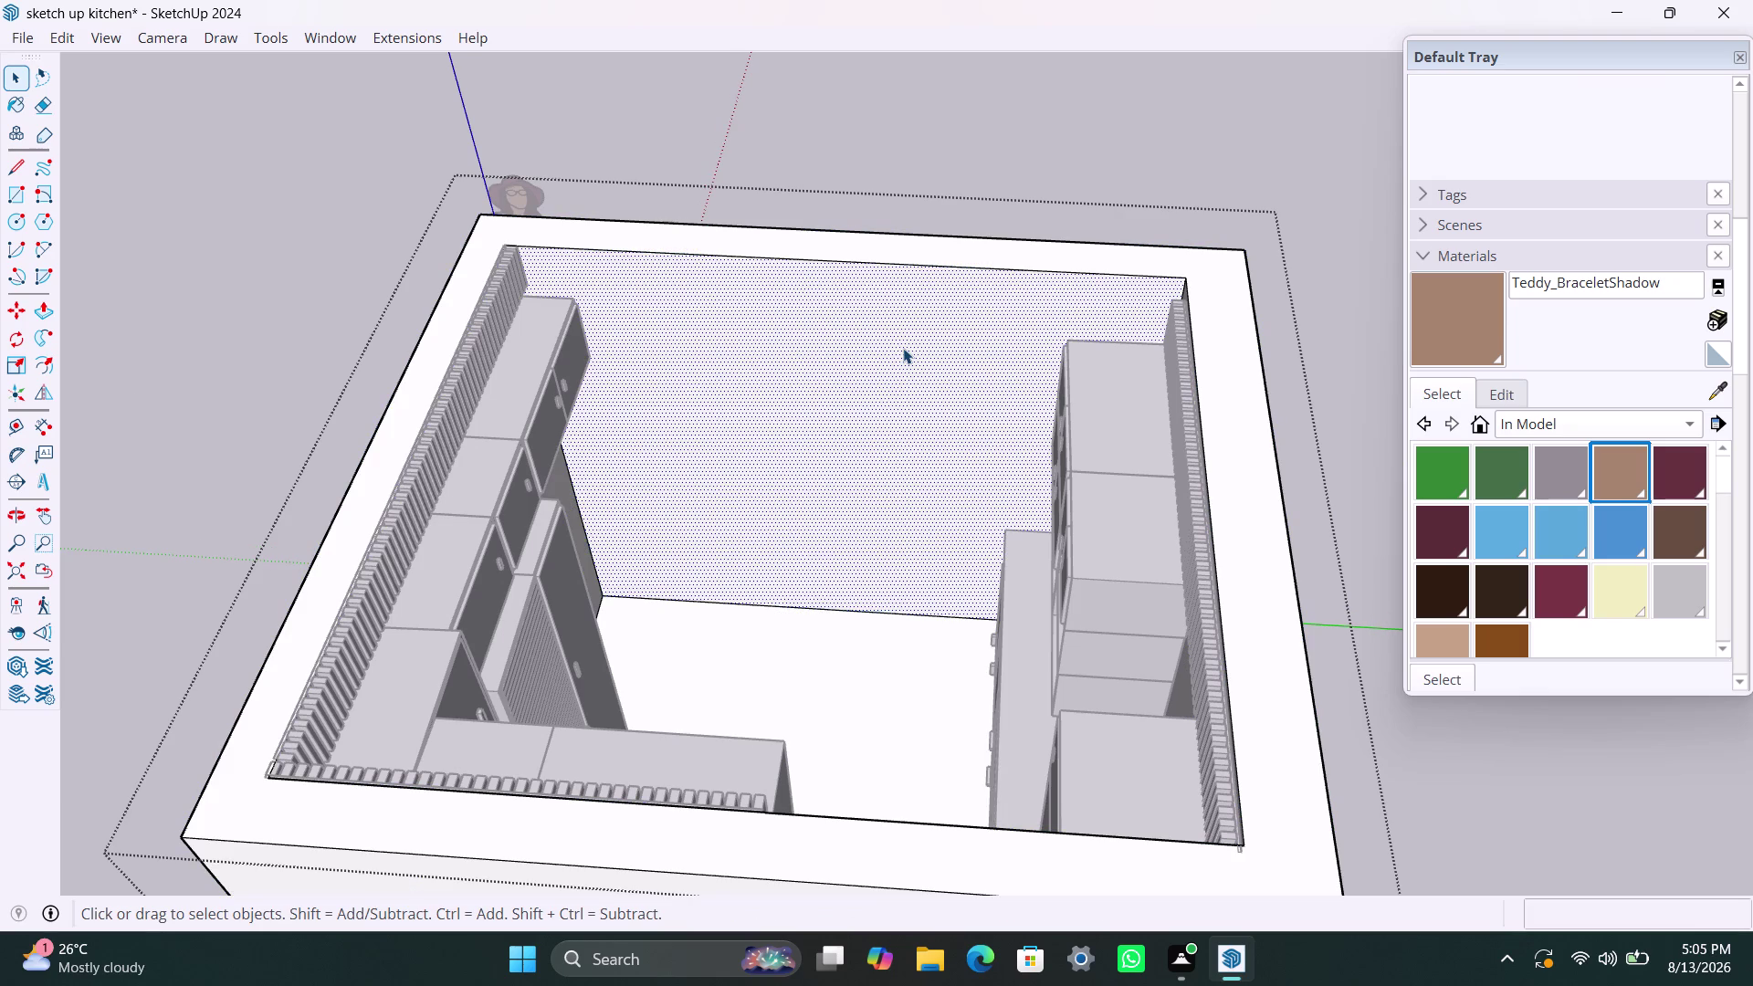
Paint the back inner wall brown with Paint Bucket, then undo it.
click(1467, 323)
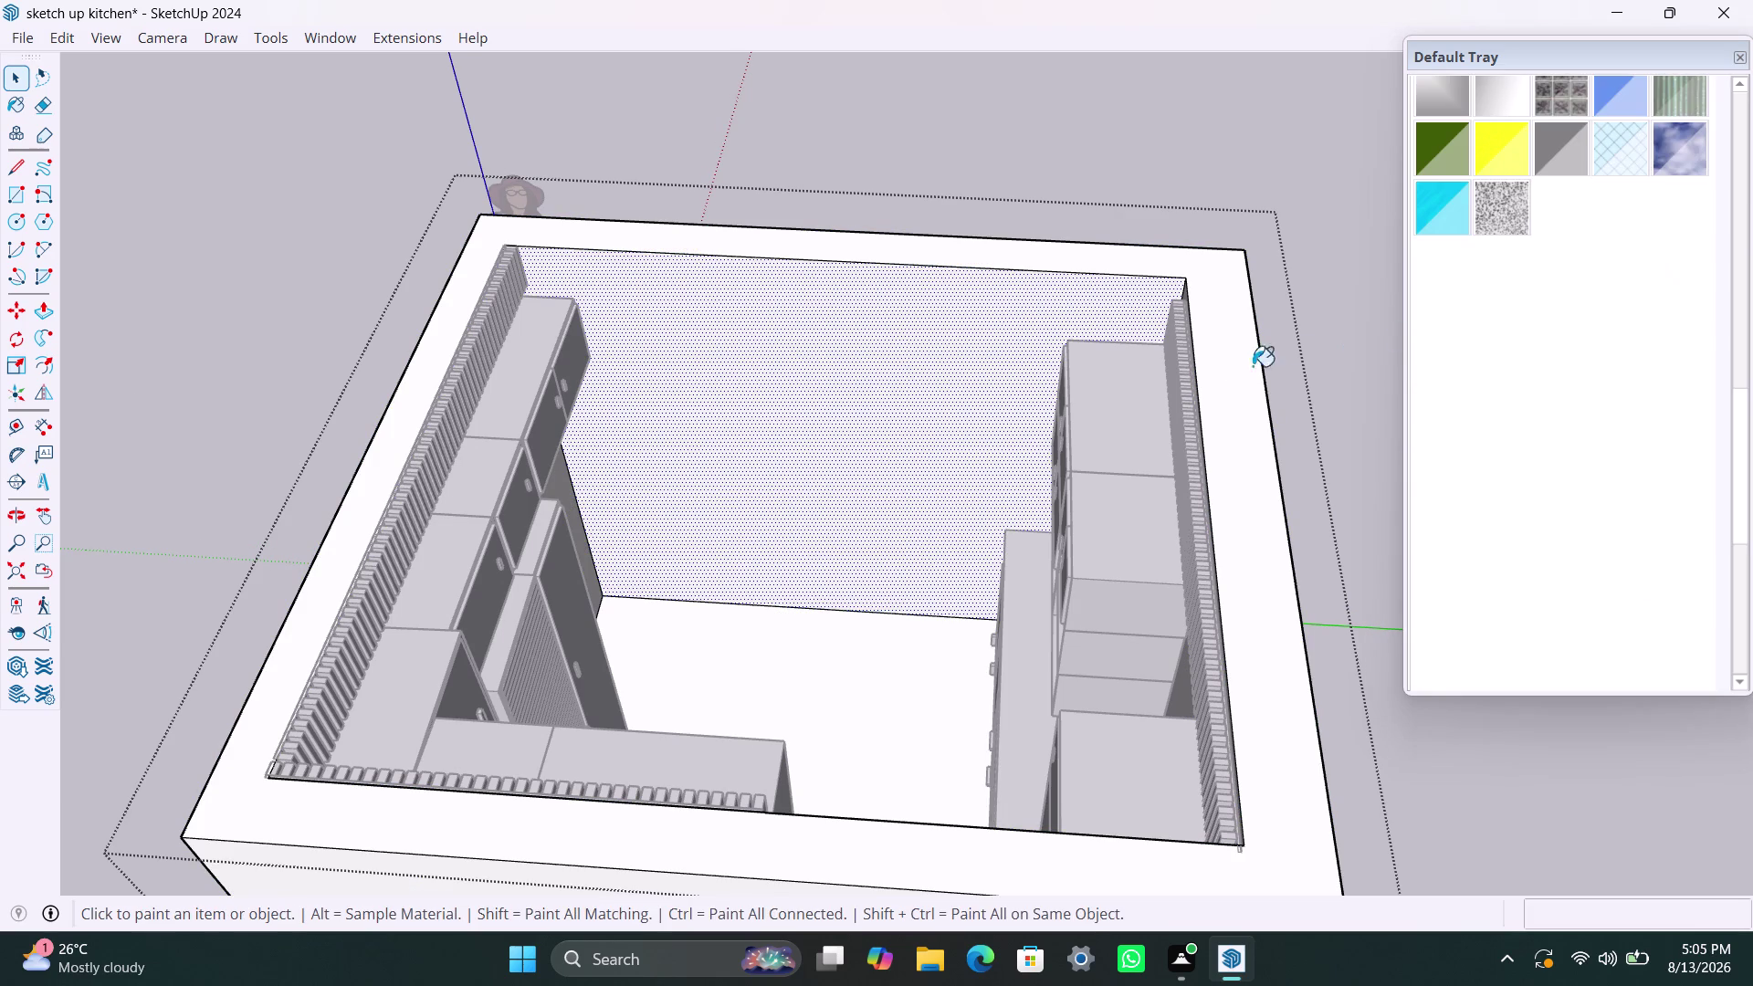
click(980, 380)
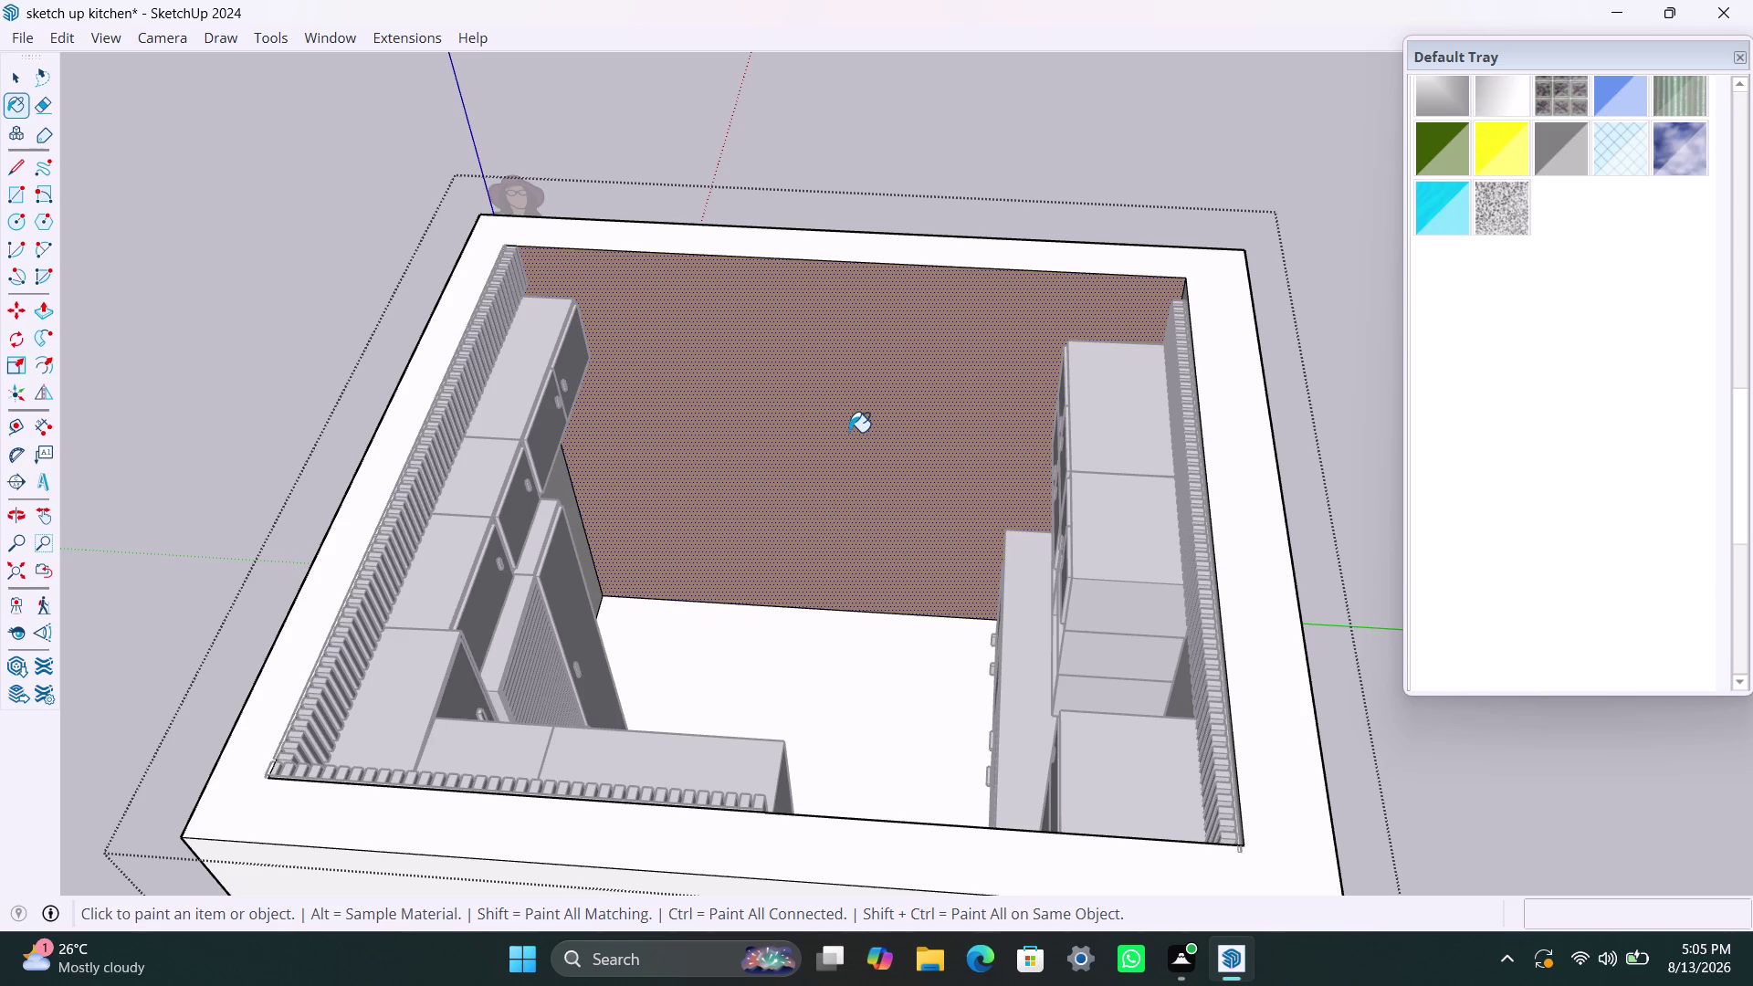
key(ctrl+z)
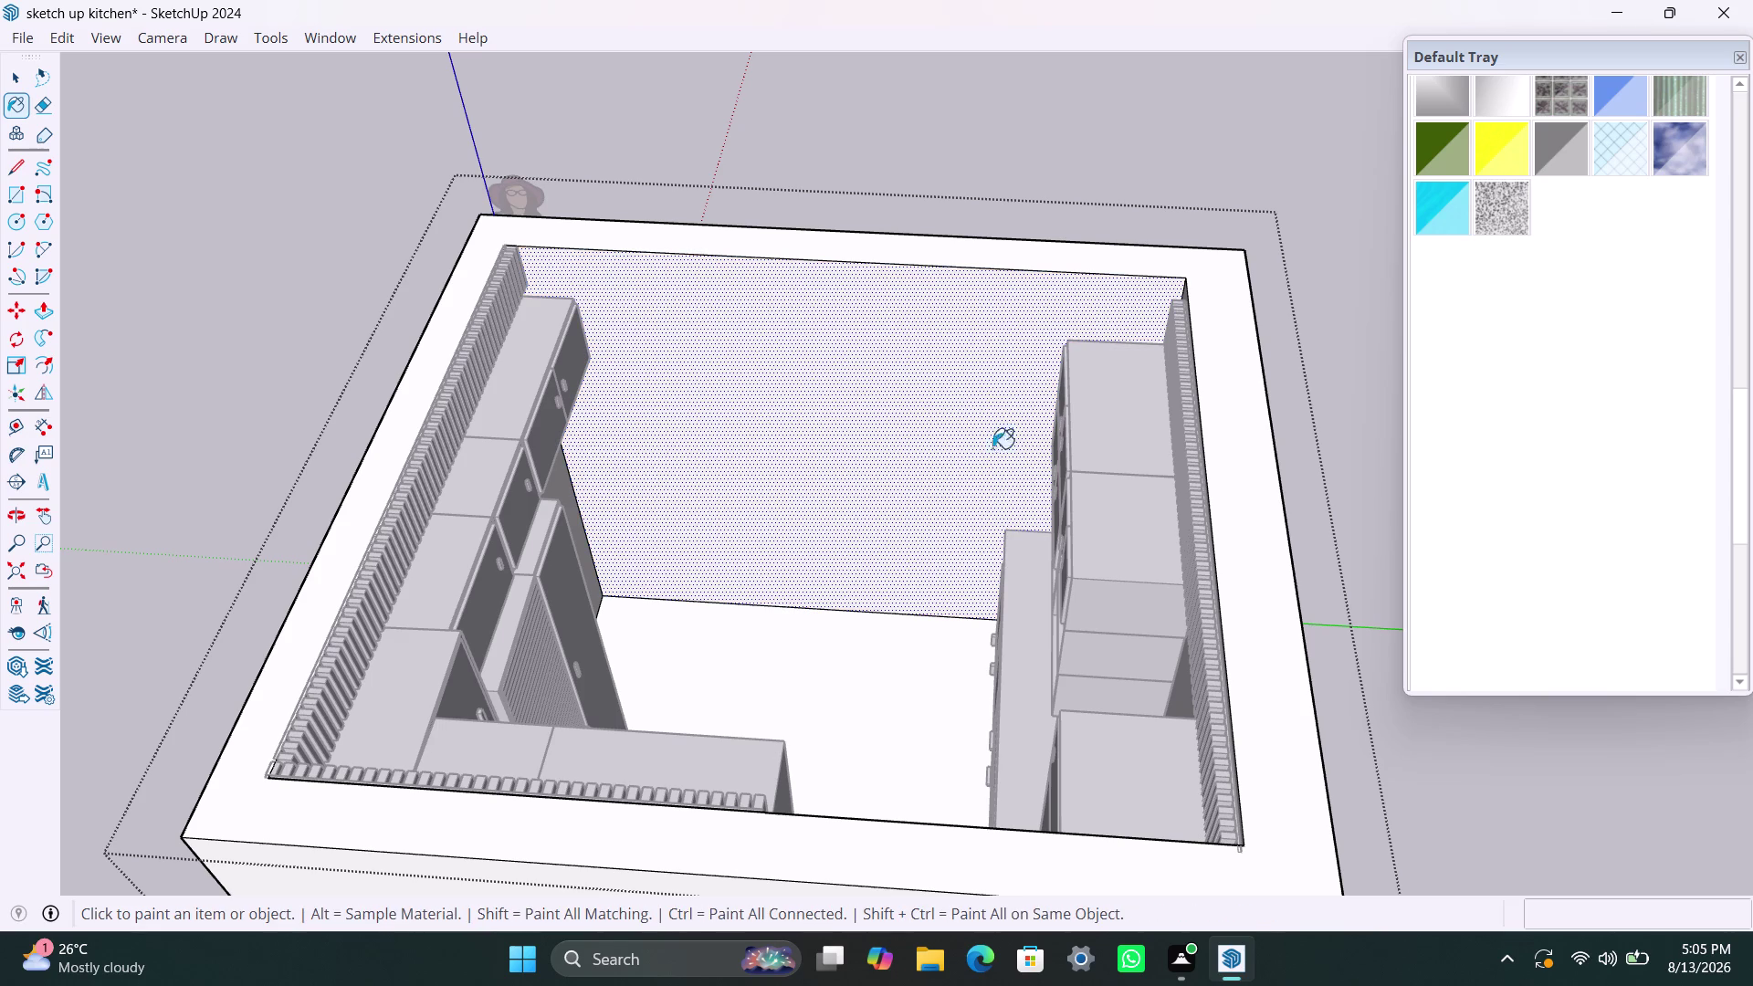